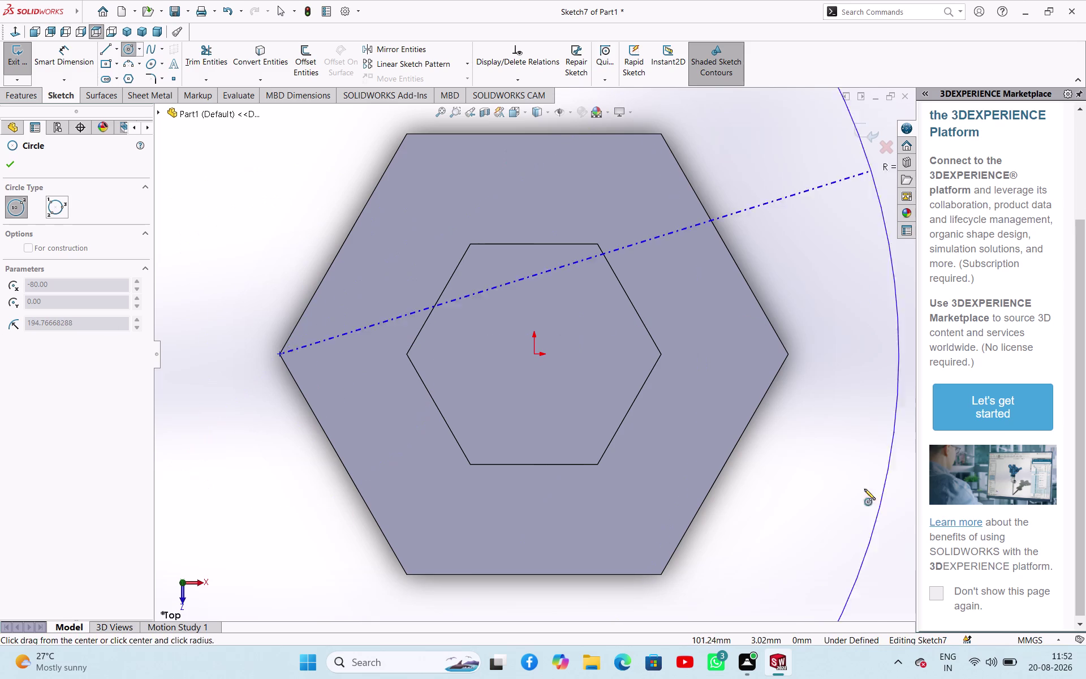
Size the circle on the hexagon's left corner, then bring up the sketch shortcut menu.
scroll(down, 3)
scroll(down, 3)
scroll(down, 3)
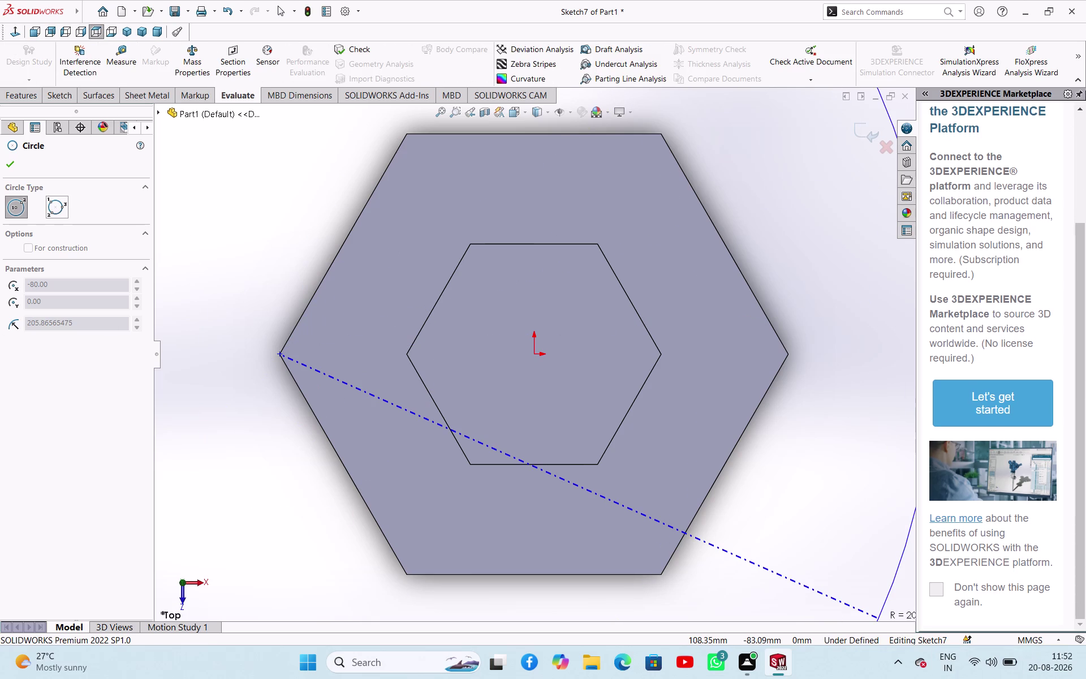
scroll(down, 3)
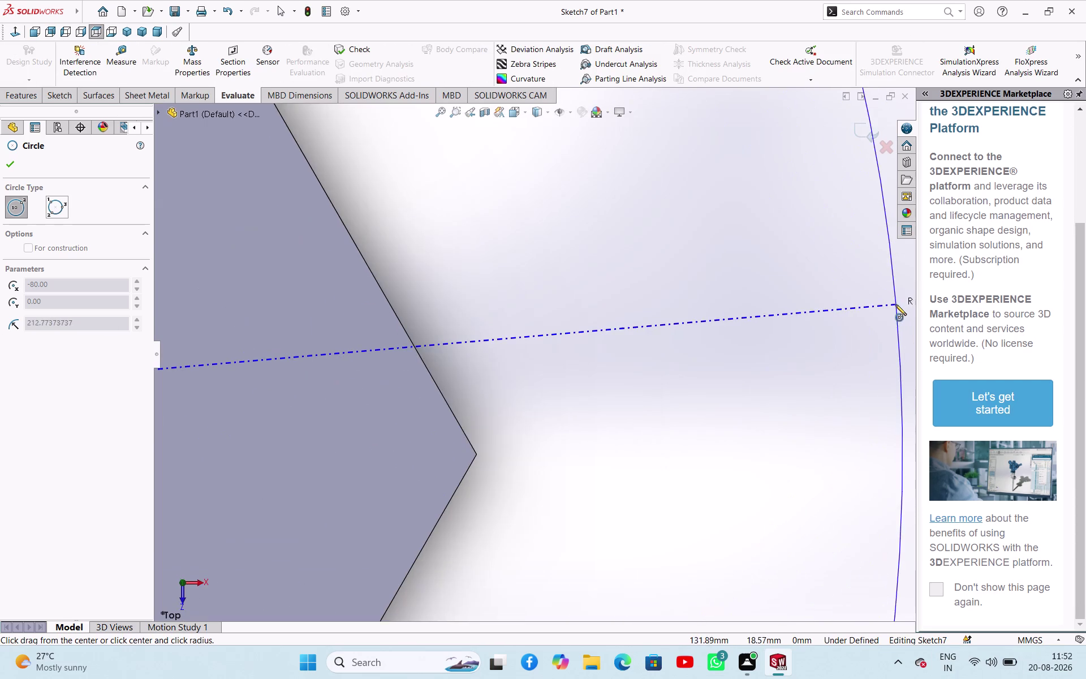
scroll(up, 3)
scroll(up, 3)
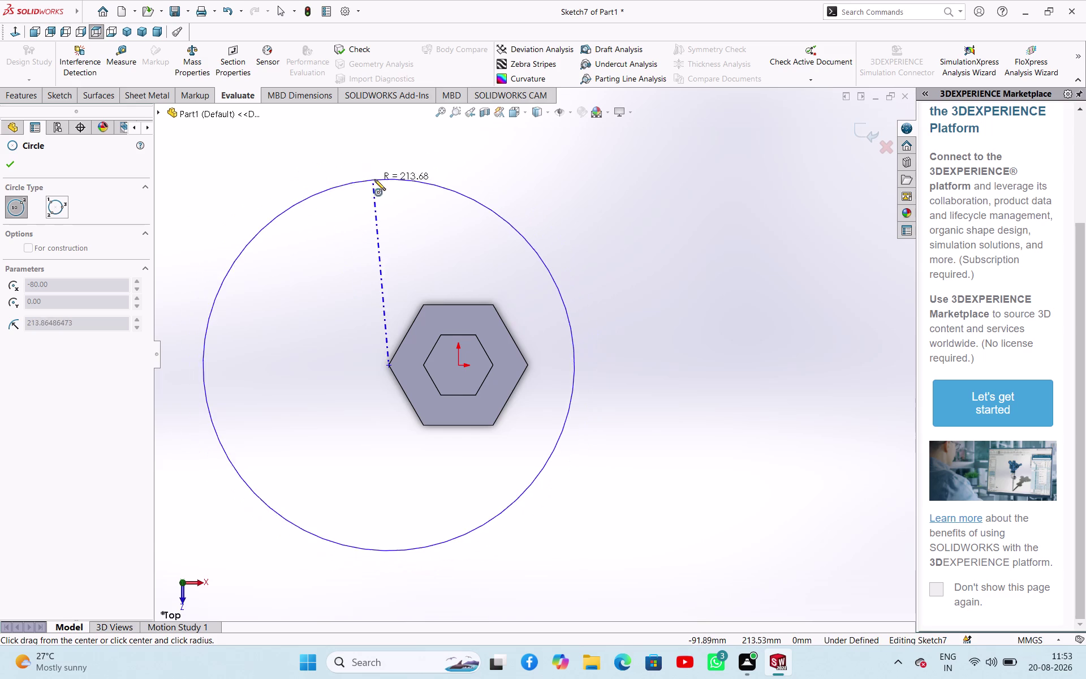
right_click(349, 294)
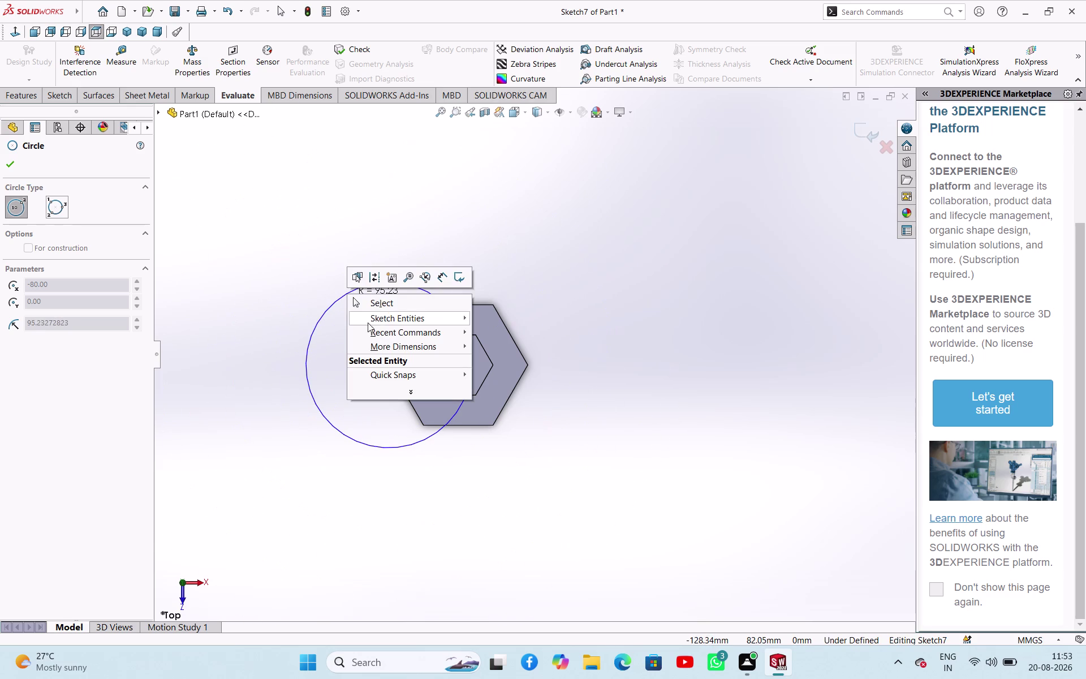
Dismiss the shortcut menu, dropping the unfinished circle, and collapse the 3DEXPERIENCE side panel.
click(395, 305)
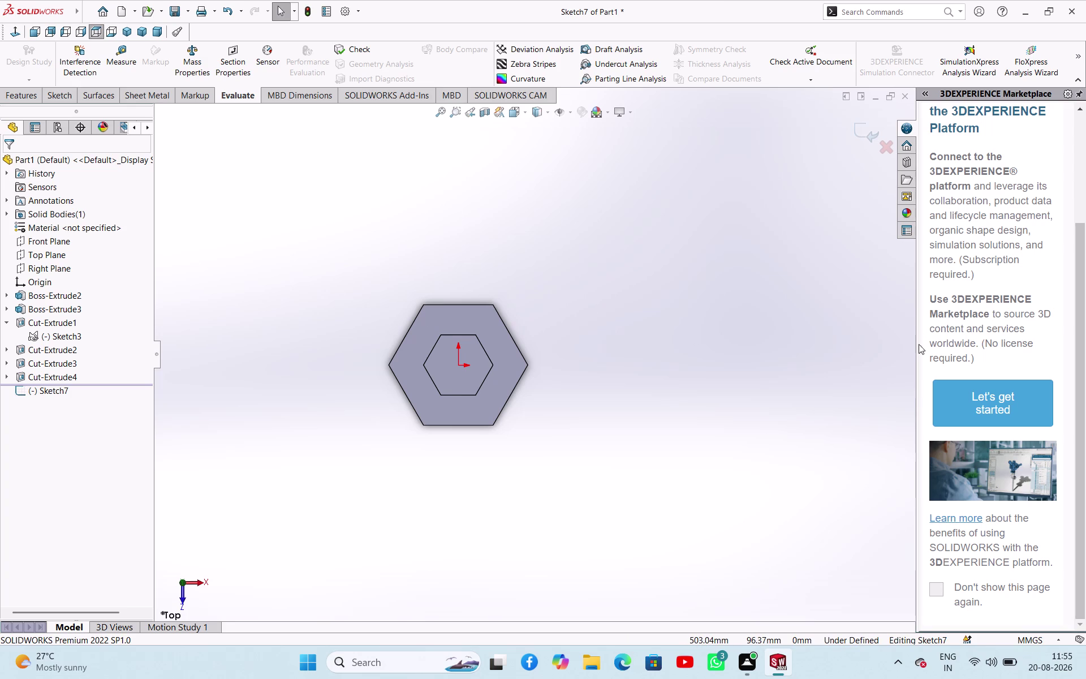
drag(917, 346, 1085, 376)
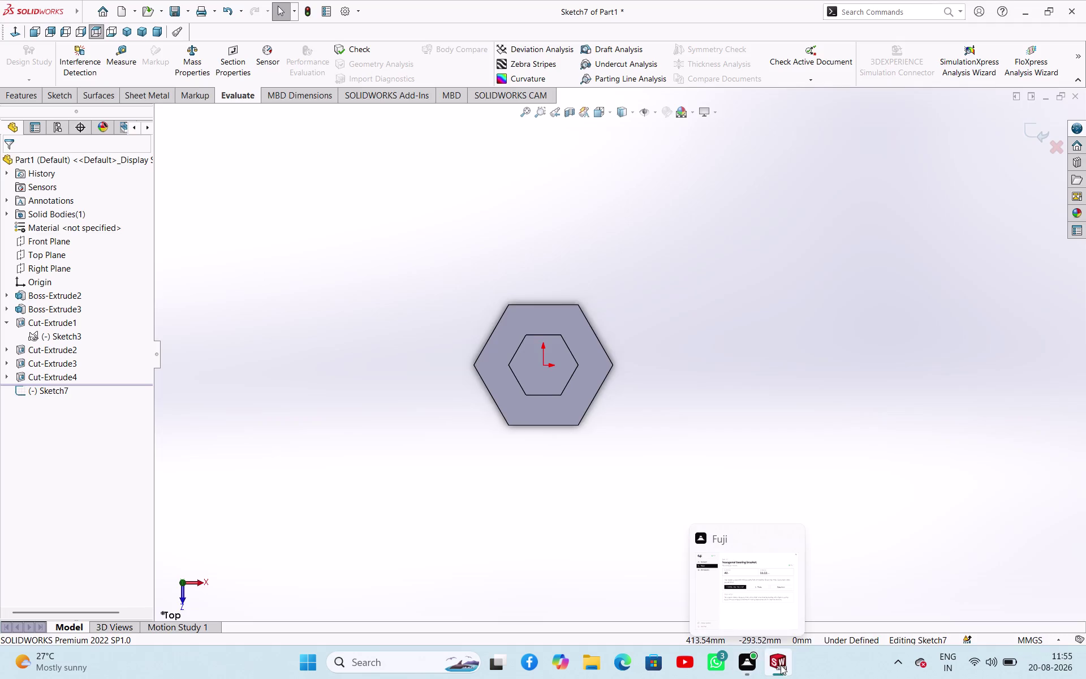
Orbit and zoom around the two-tier hexagonal block to inspect the boss and side holes.
scroll(down, 3)
scroll(up, 3)
middle_drag(608, 422, 758, 269)
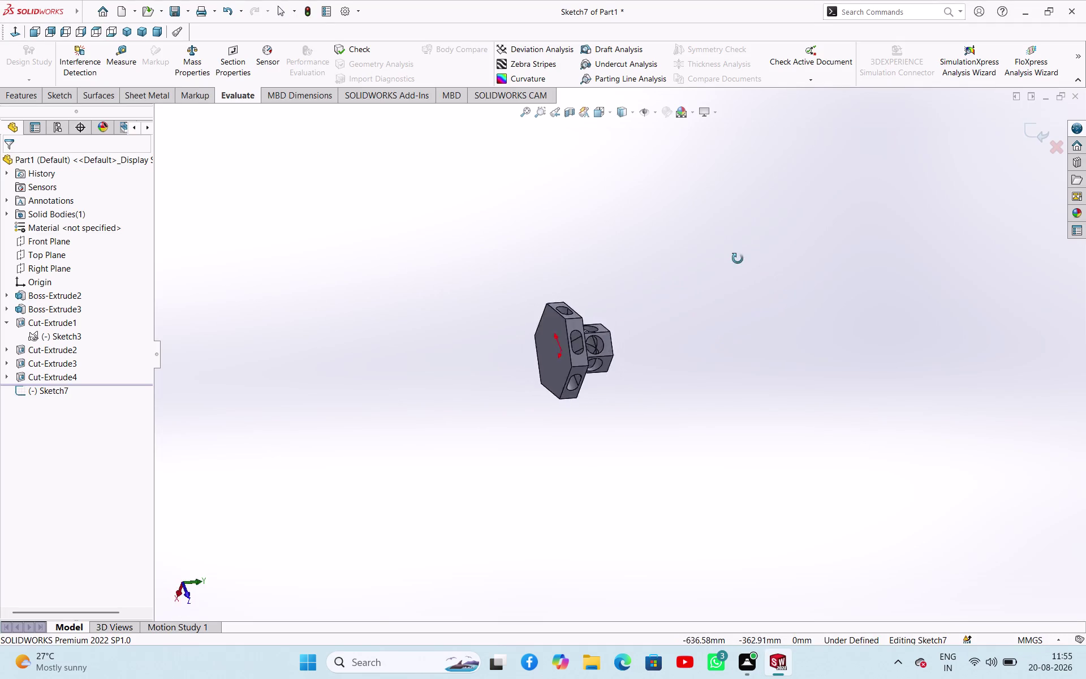
middle_drag(758, 270, 647, 232)
scroll(down, 3)
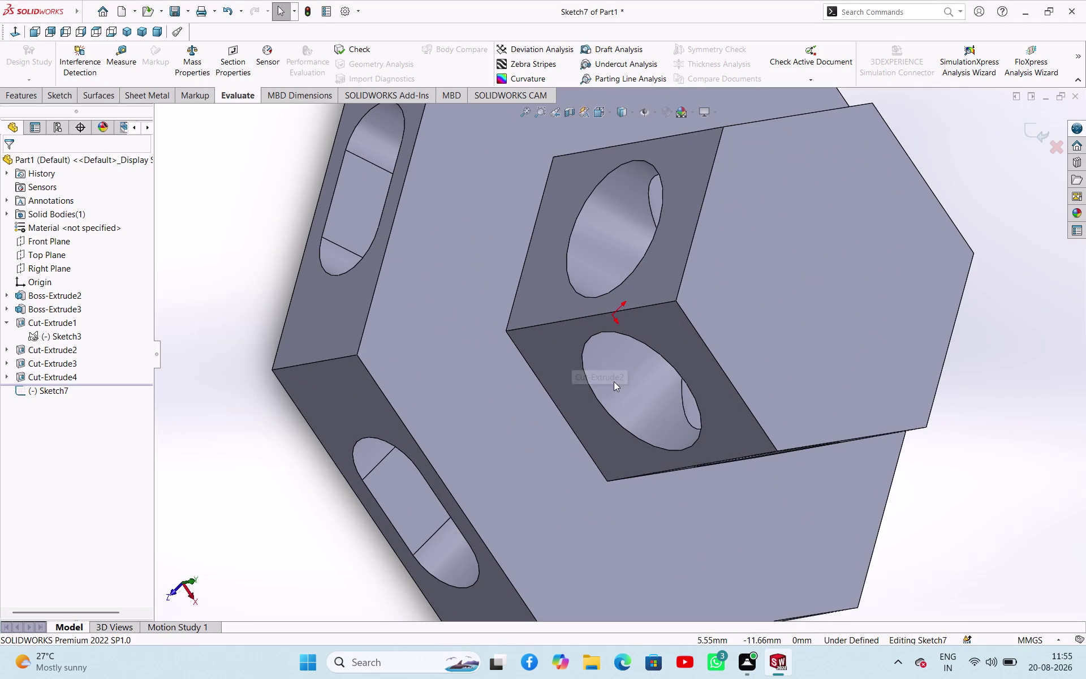
scroll(down, 3)
scroll(up, 3)
middle_drag(663, 409, 653, 339)
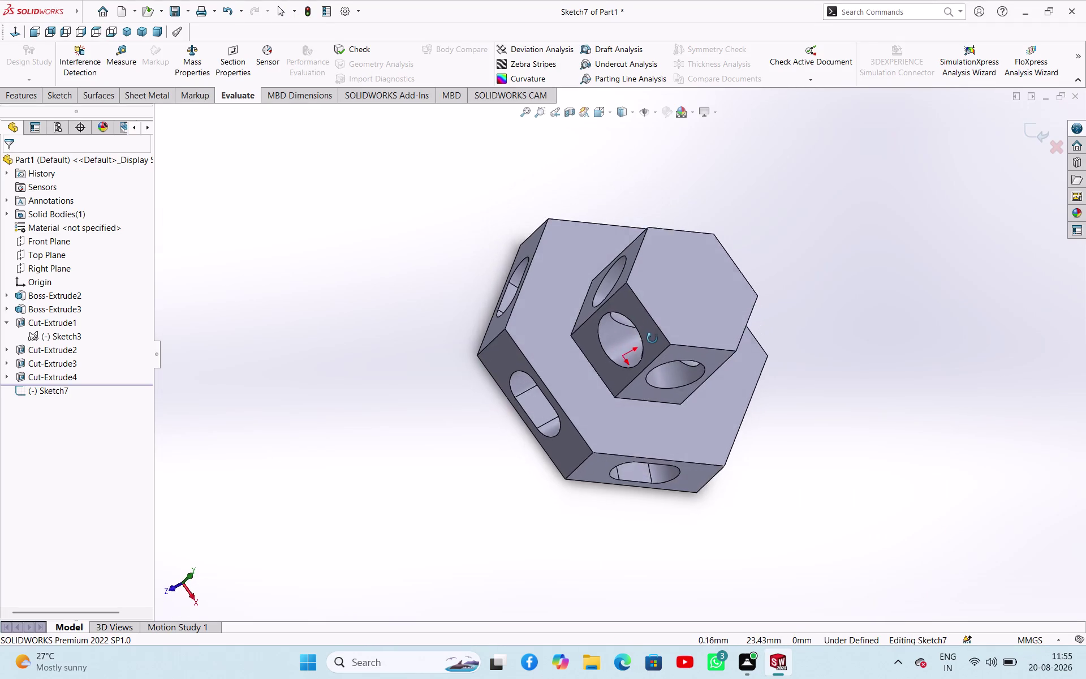
middle_drag(652, 338, 810, 436)
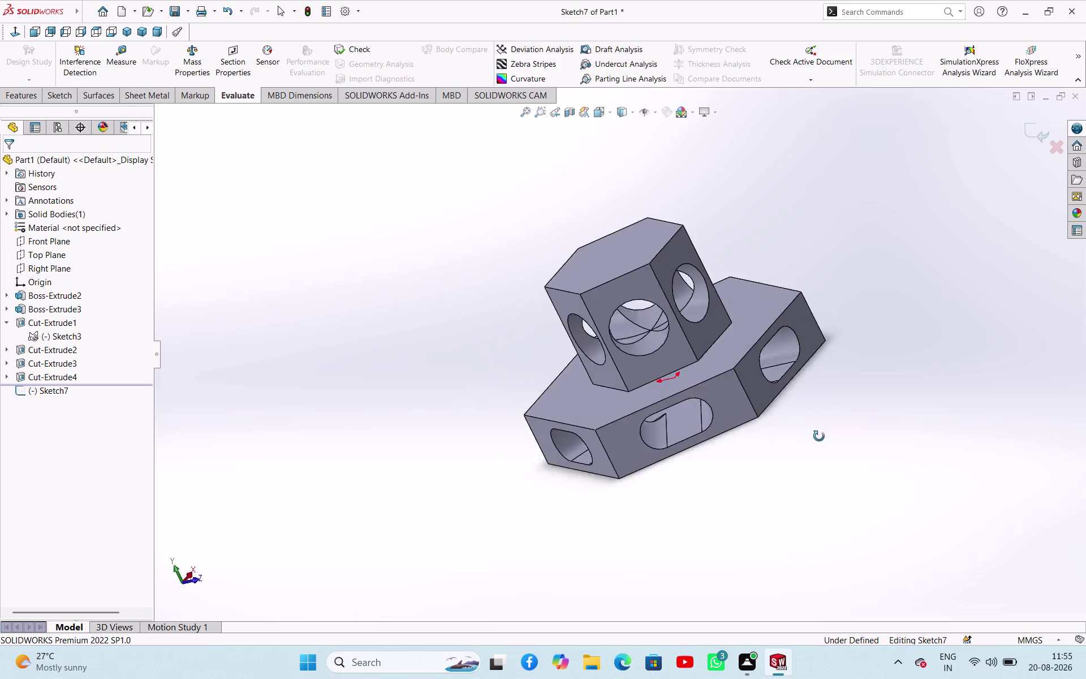
middle_drag(809, 436, 804, 481)
scroll(up, 3)
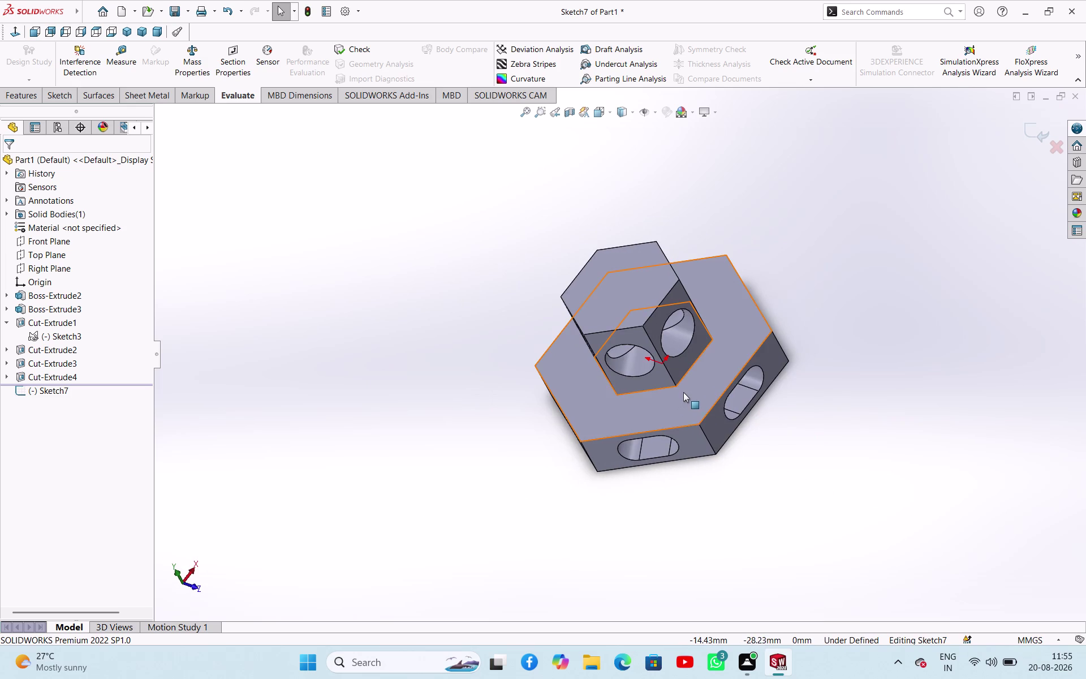
scroll(up, 3)
scroll(down, 3)
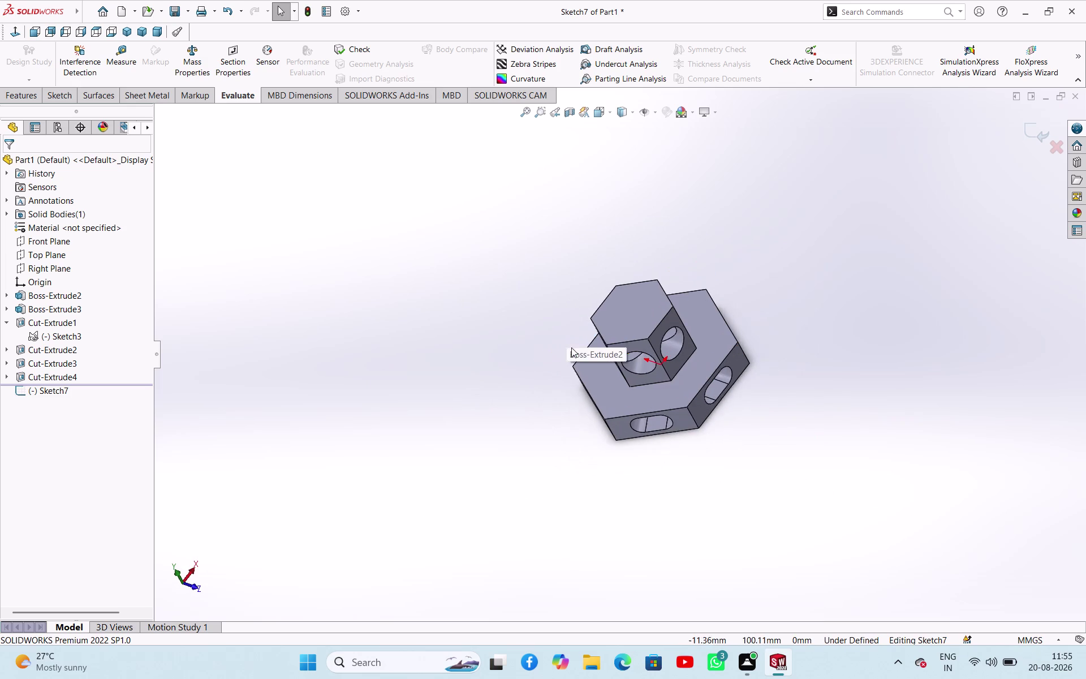
scroll(down, 3)
scroll(up, 3)
scroll(down, 3)
scroll(up, 3)
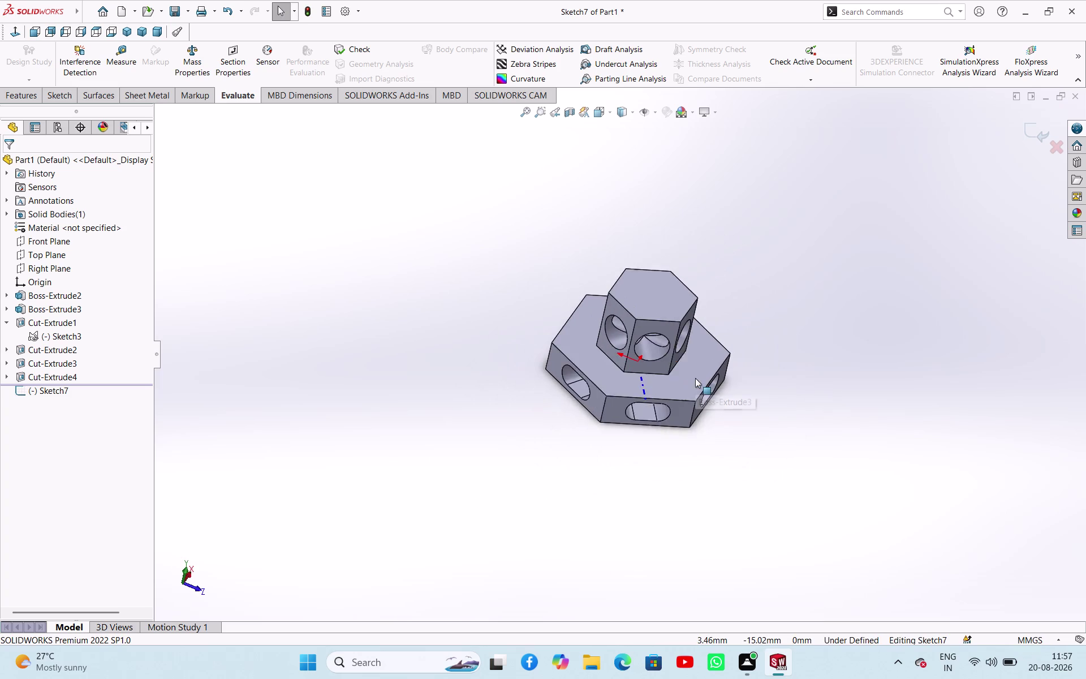
scroll(up, 3)
scroll(up, 3)
scroll(down, 3)
scroll(up, 3)
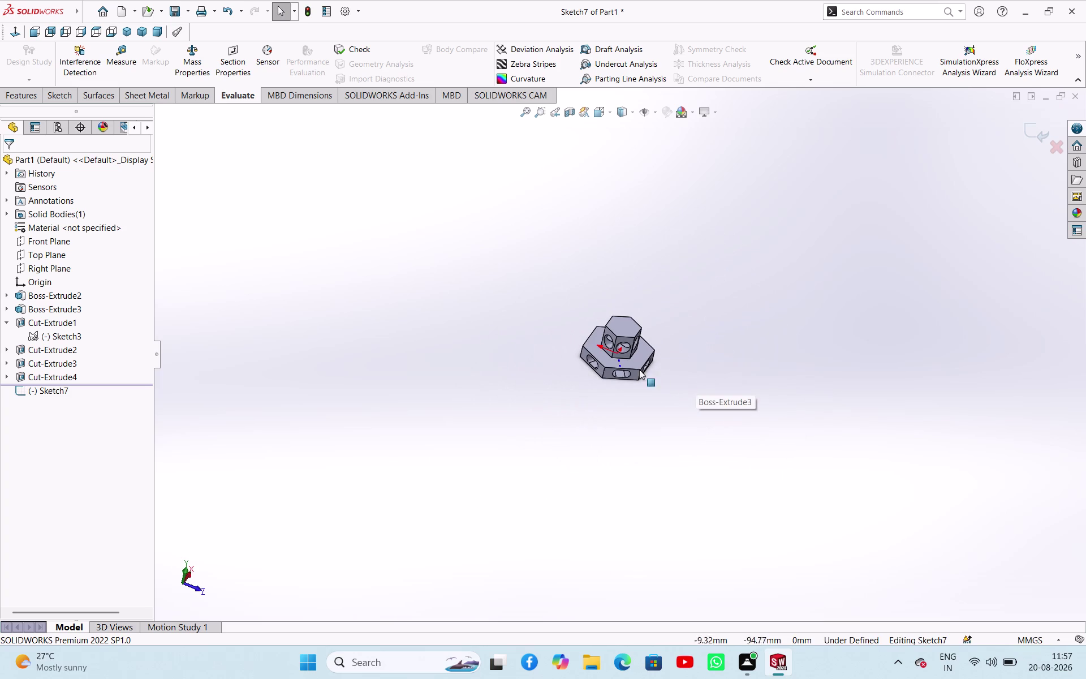
middle_drag(494, 328, 610, 378)
scroll(down, 3)
scroll(down, 3)
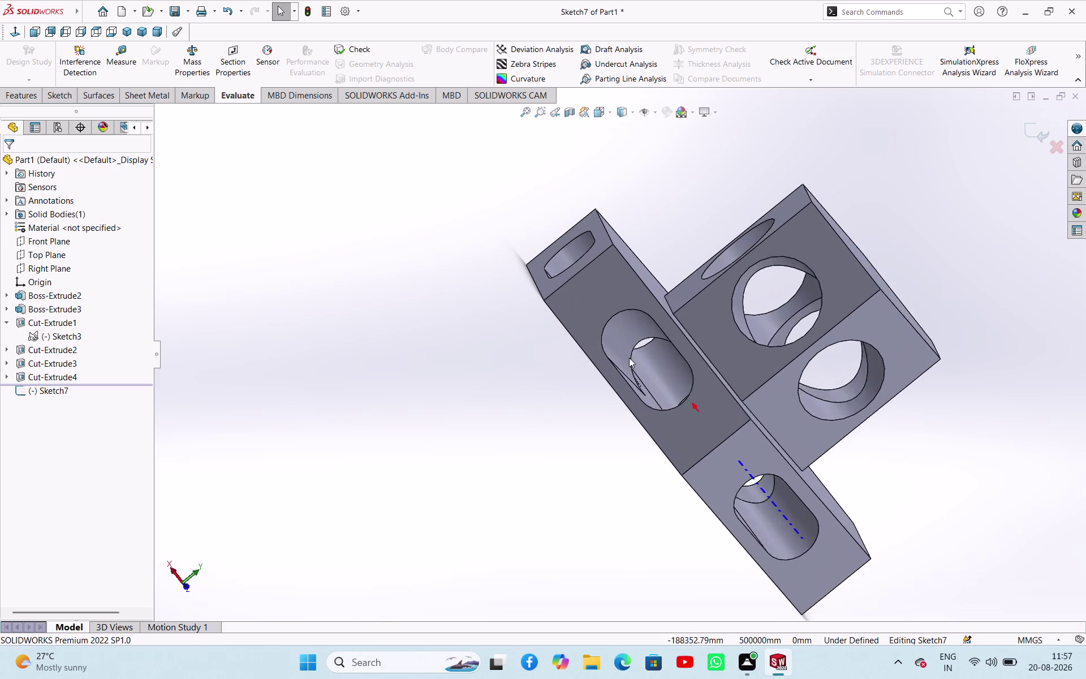
scroll(down, 3)
click(639, 331)
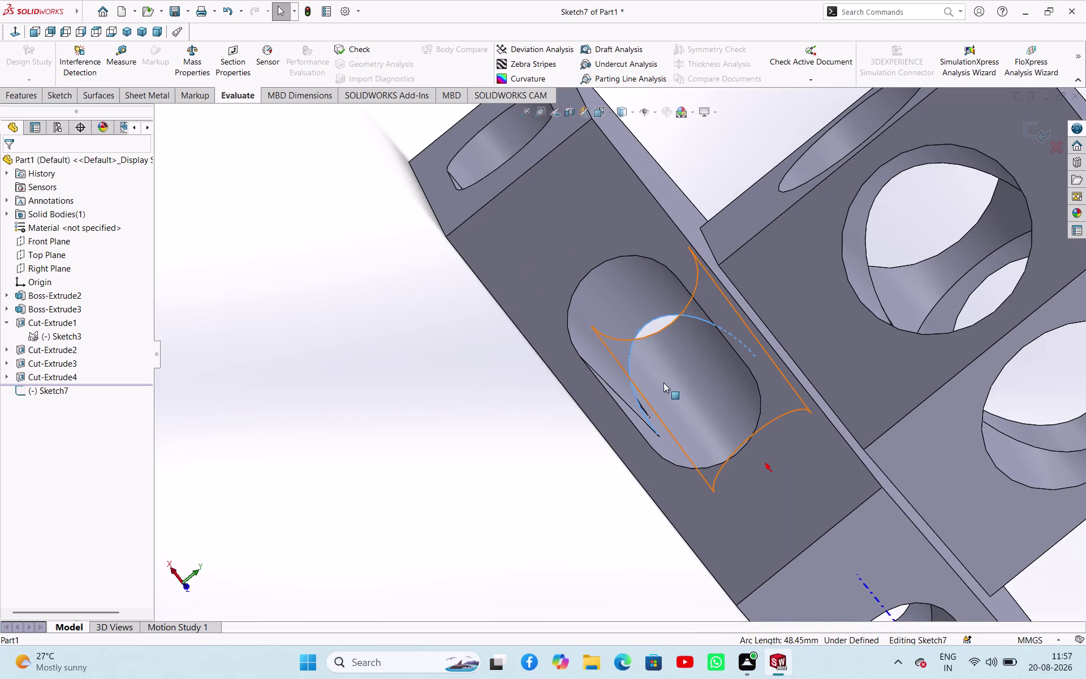
middle_drag(664, 383, 609, 356)
scroll(up, 3)
middle_drag(630, 358, 522, 342)
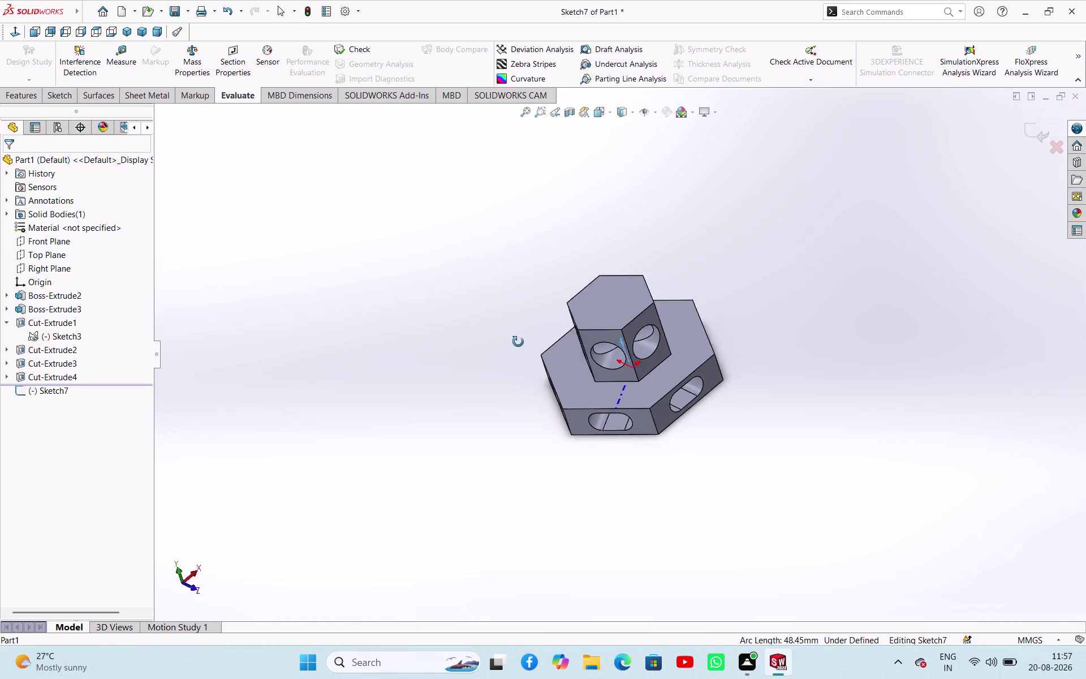
middle_drag(523, 342, 525, 350)
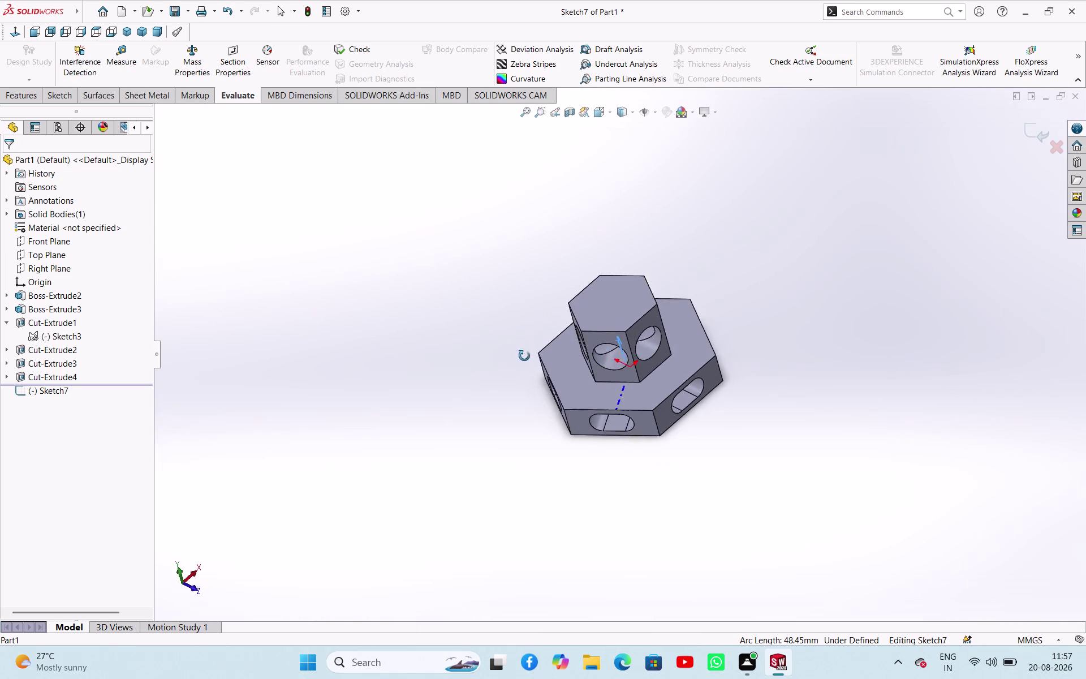
middle_drag(526, 350, 641, 379)
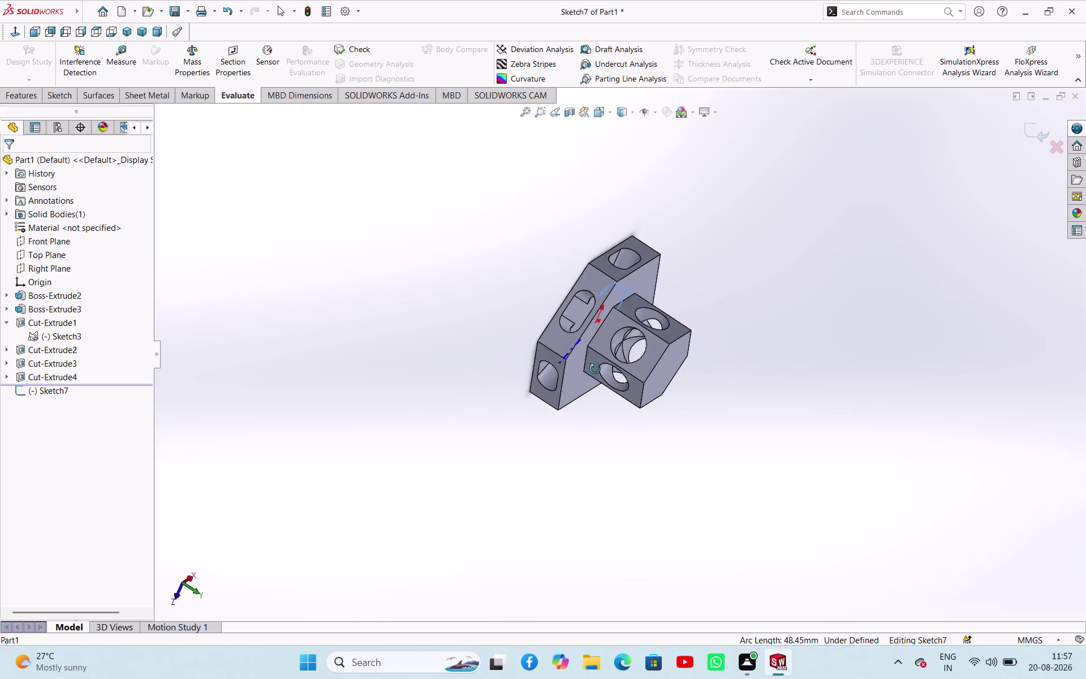
middle_drag(641, 379, 916, 366)
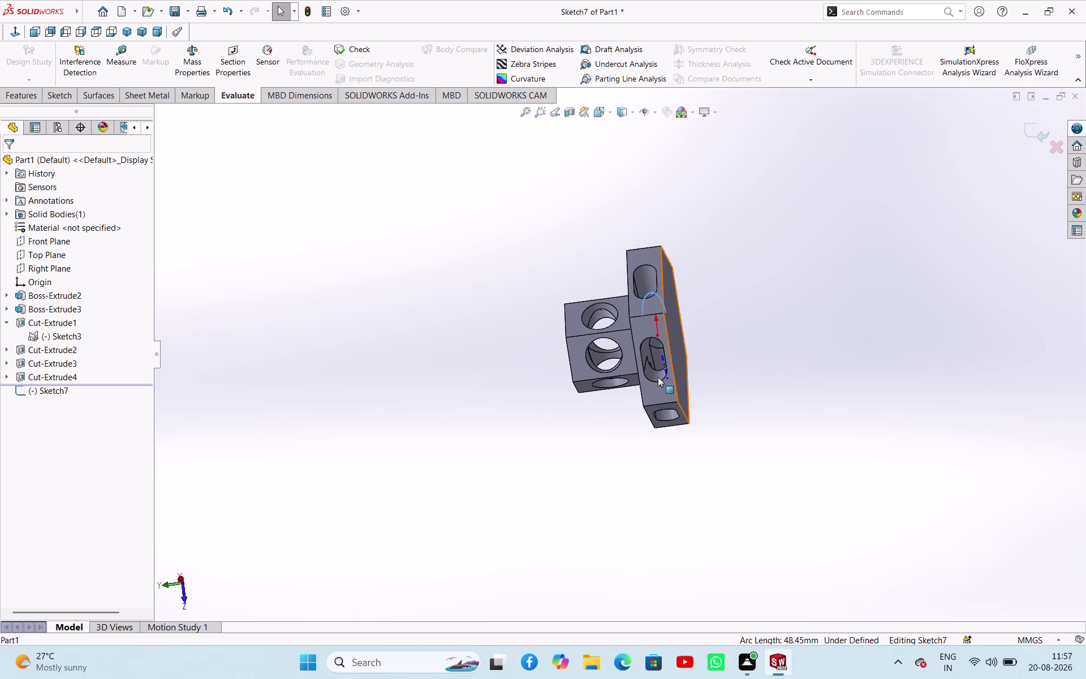
scroll(down, 3)
click(597, 316)
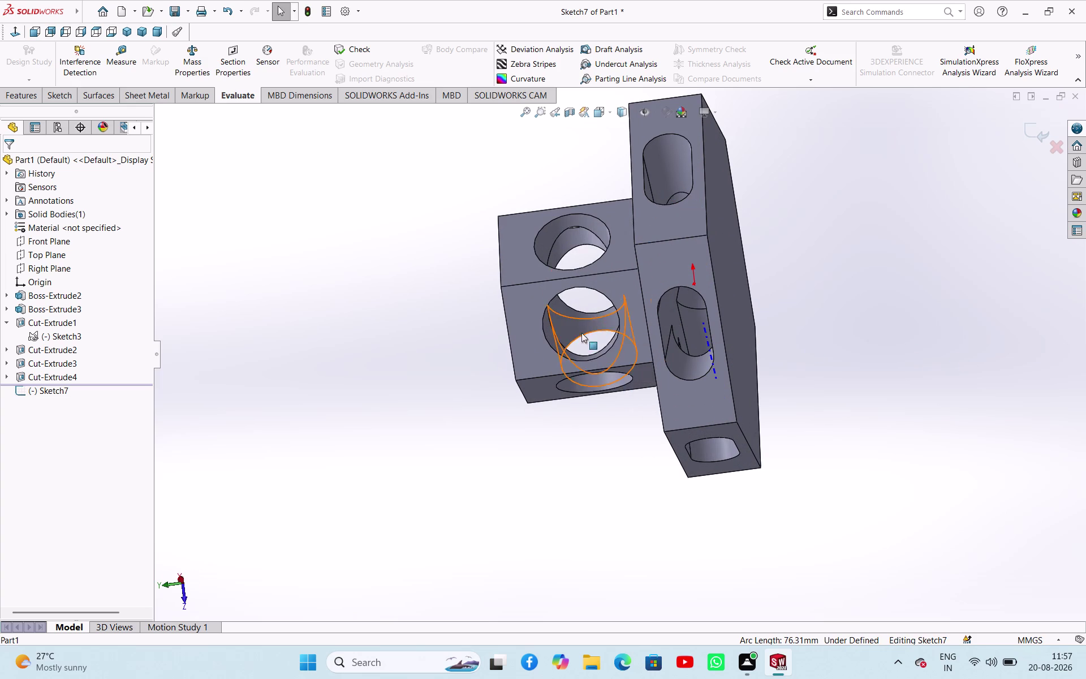
middle_drag(457, 371, 530, 253)
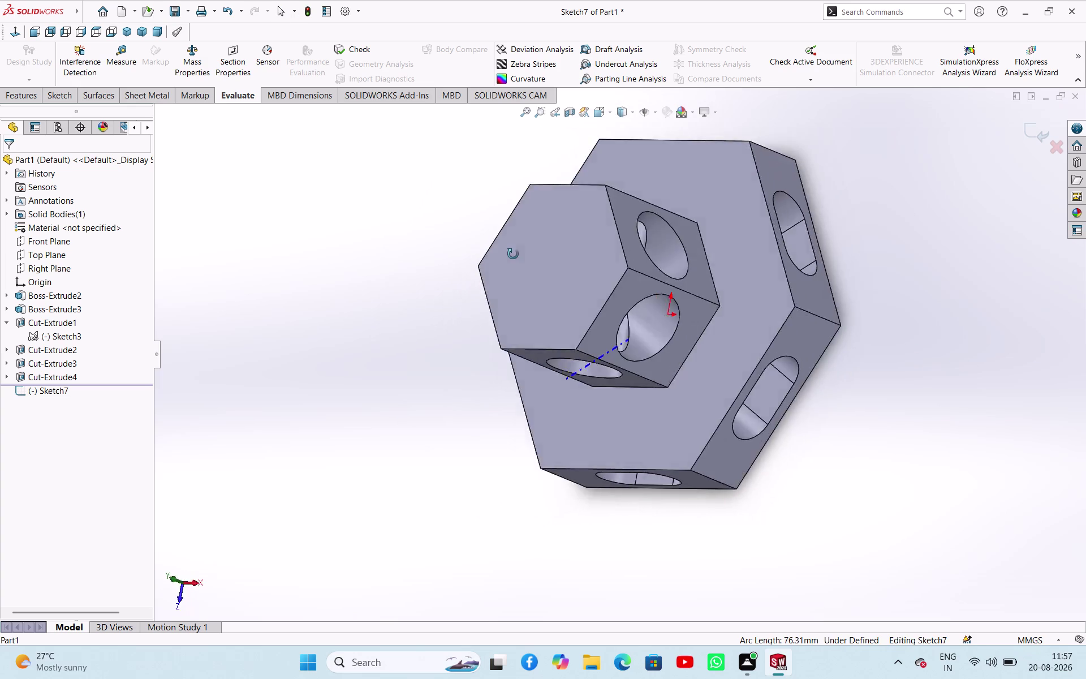
middle_drag(529, 252, 659, 283)
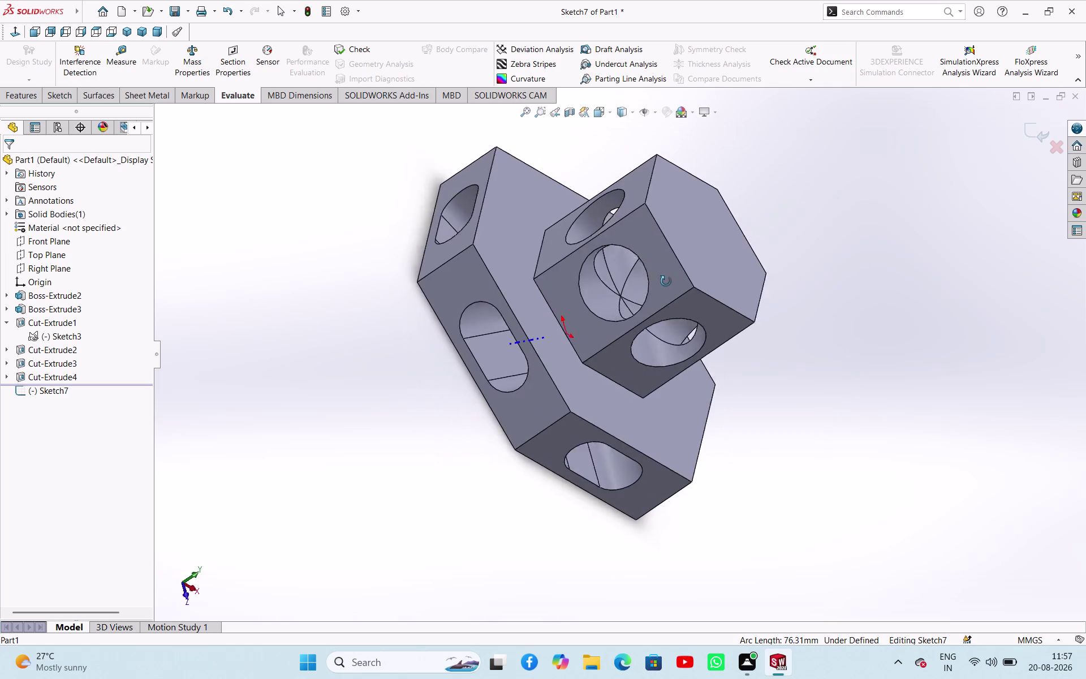
middle_drag(659, 282, 430, 345)
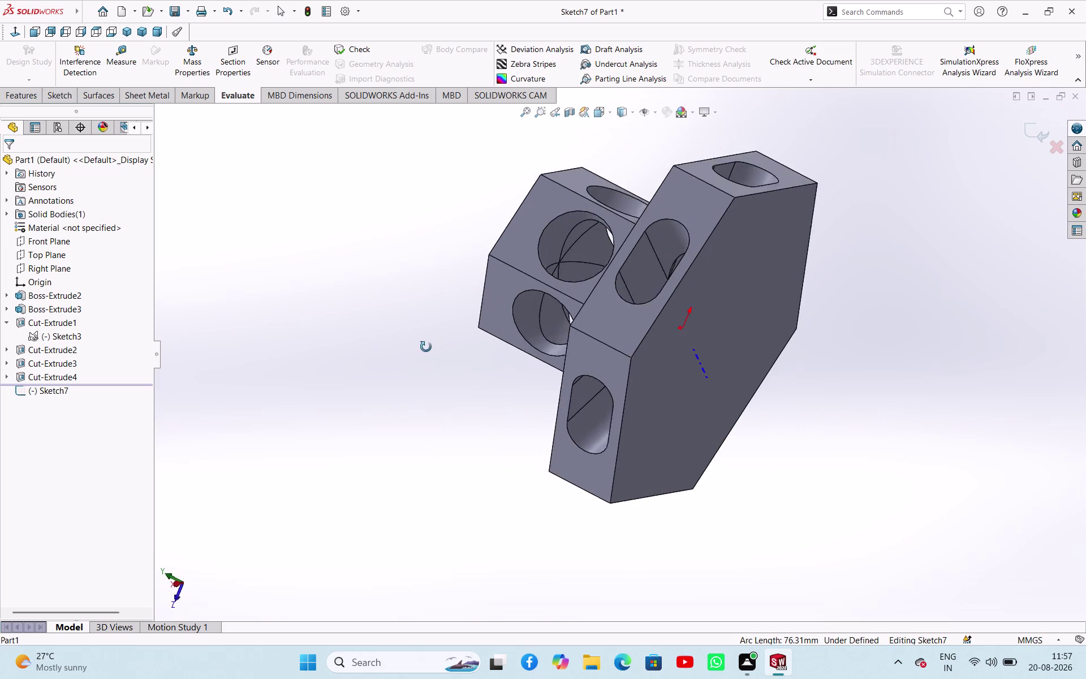
middle_drag(430, 345, 413, 365)
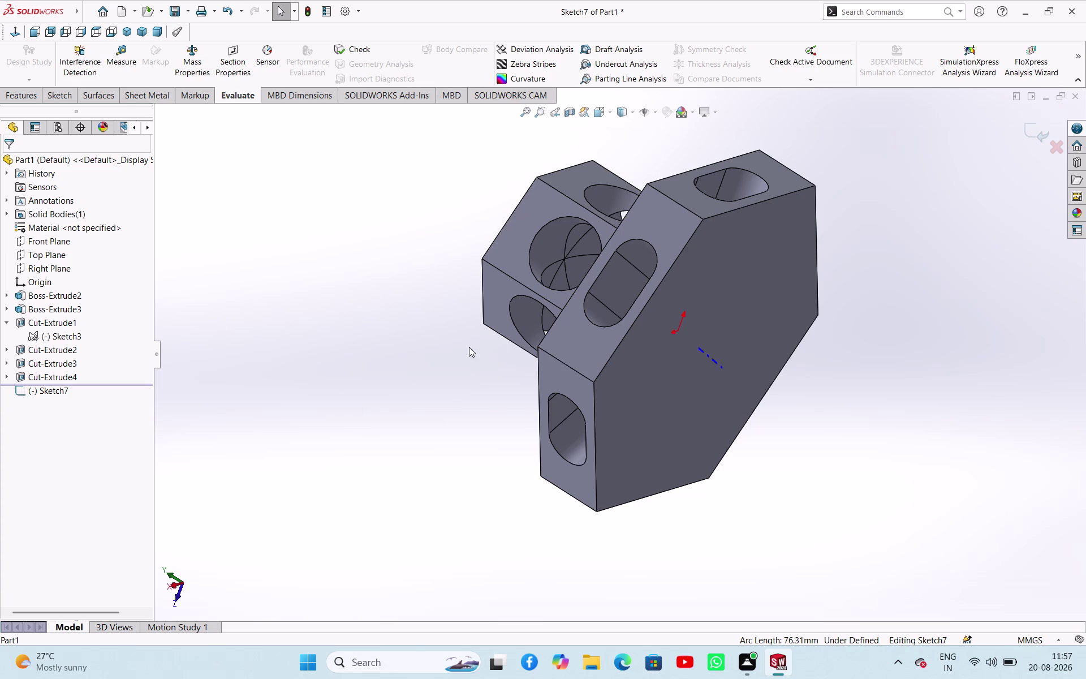
middle_drag(416, 335, 683, 313)
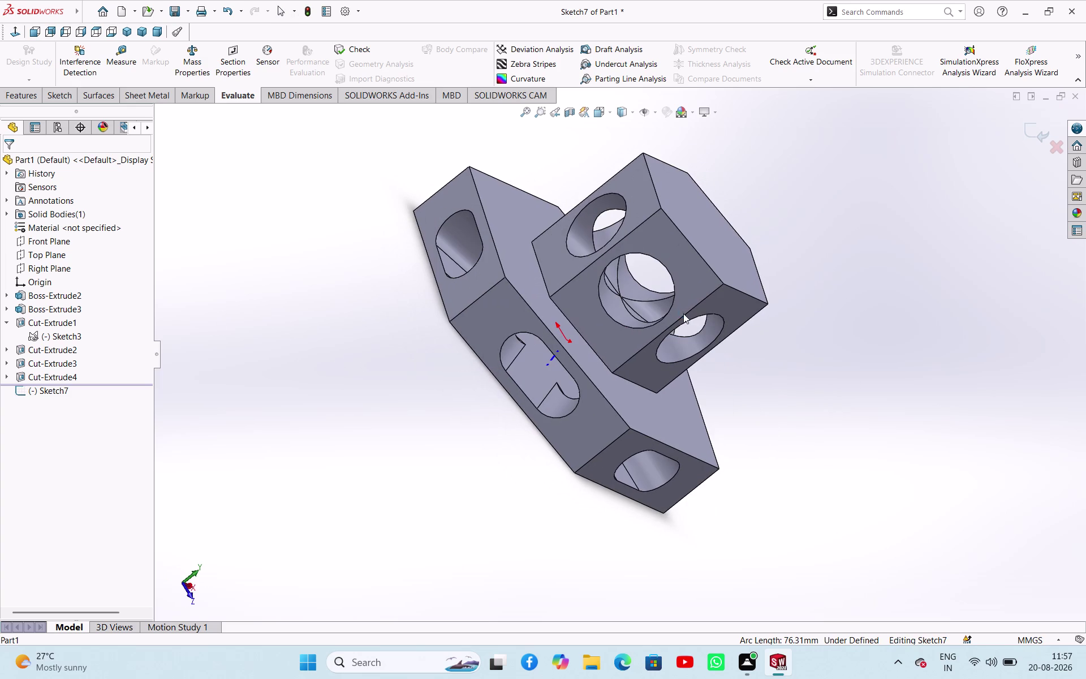
click(570, 321)
click(838, 352)
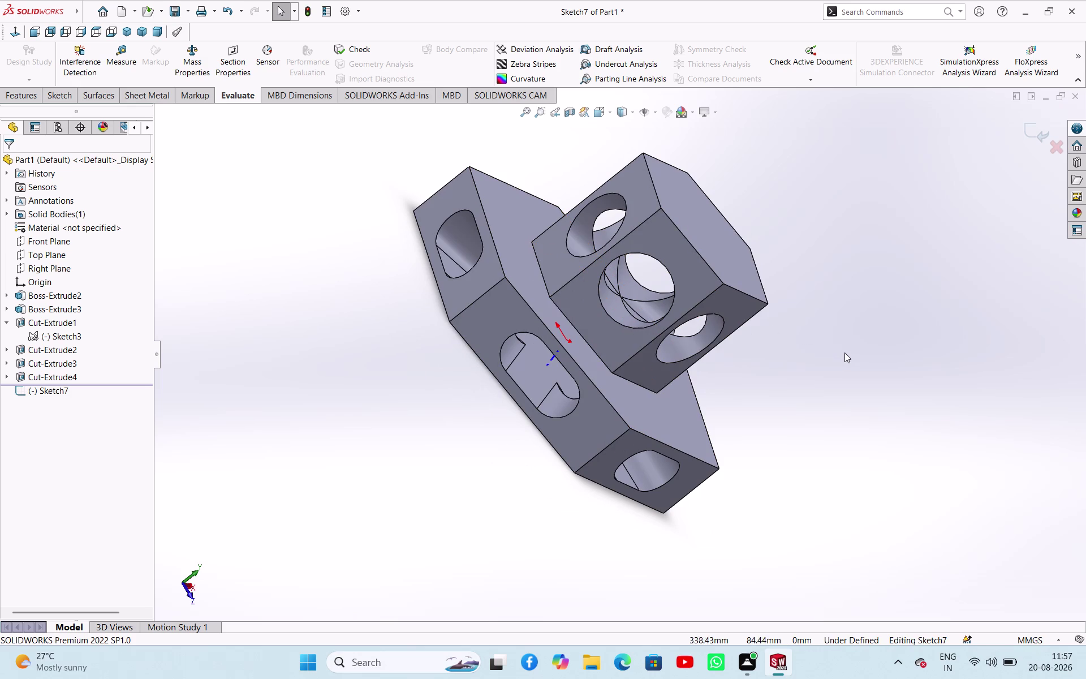
middle_drag(845, 352, 654, 336)
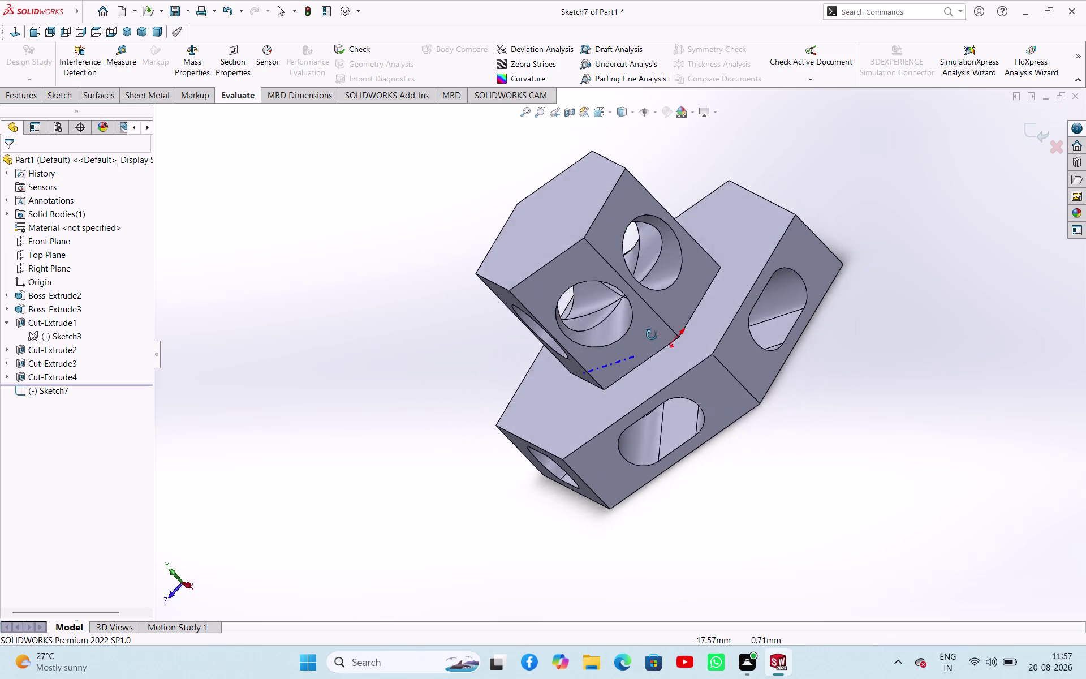
middle_drag(654, 336, 611, 352)
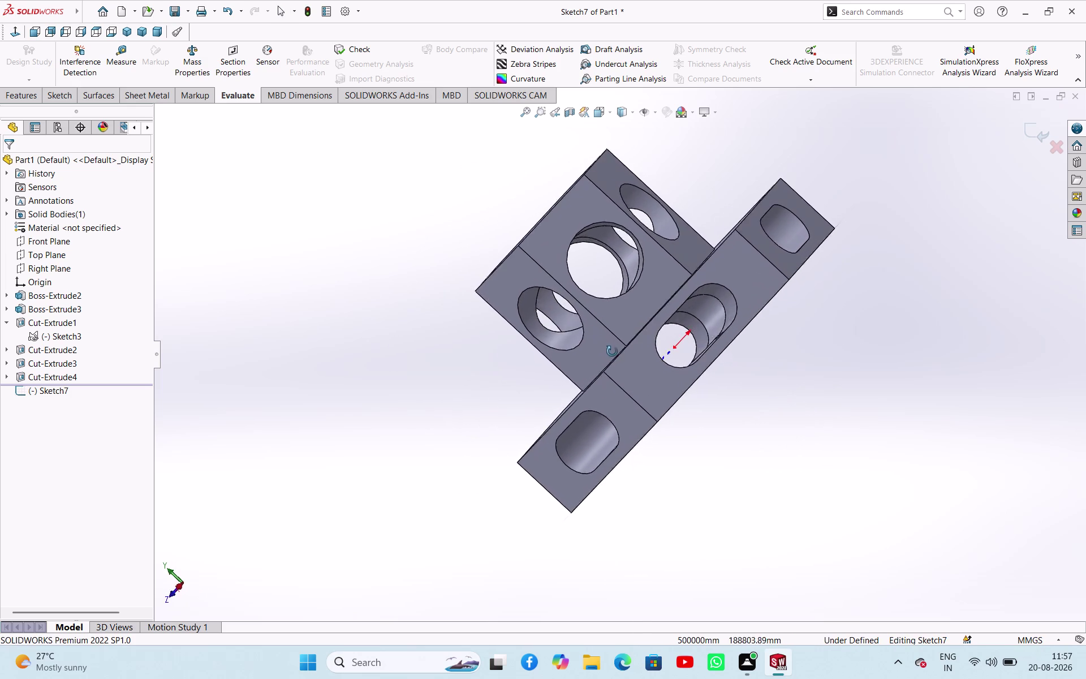
middle_drag(611, 352, 972, 295)
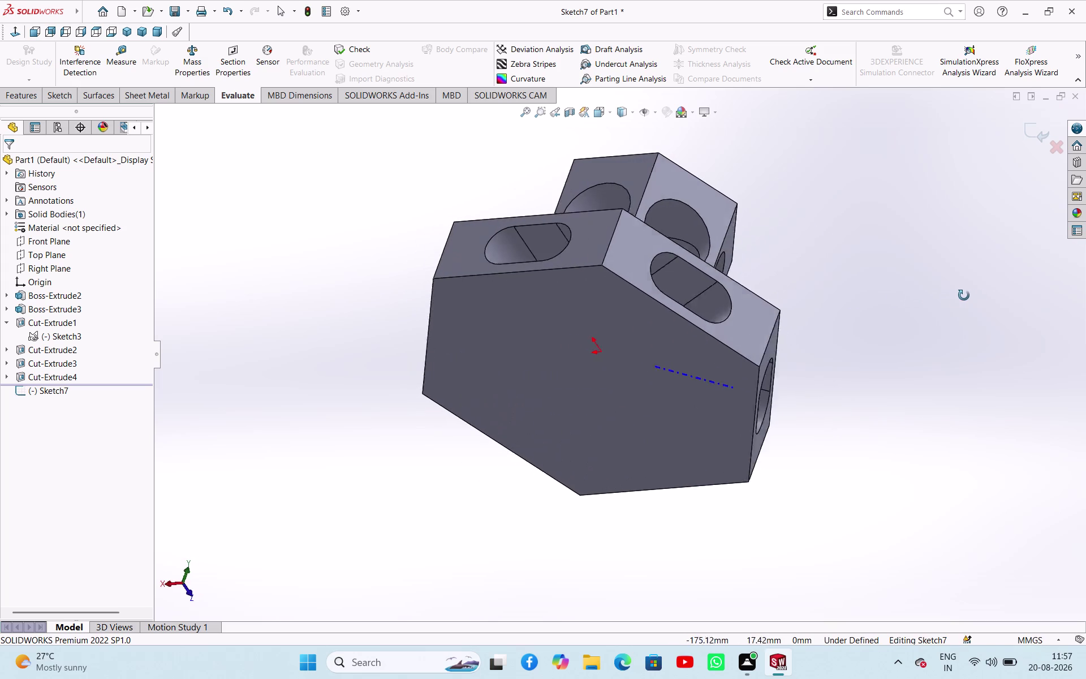
middle_drag(971, 295, 932, 304)
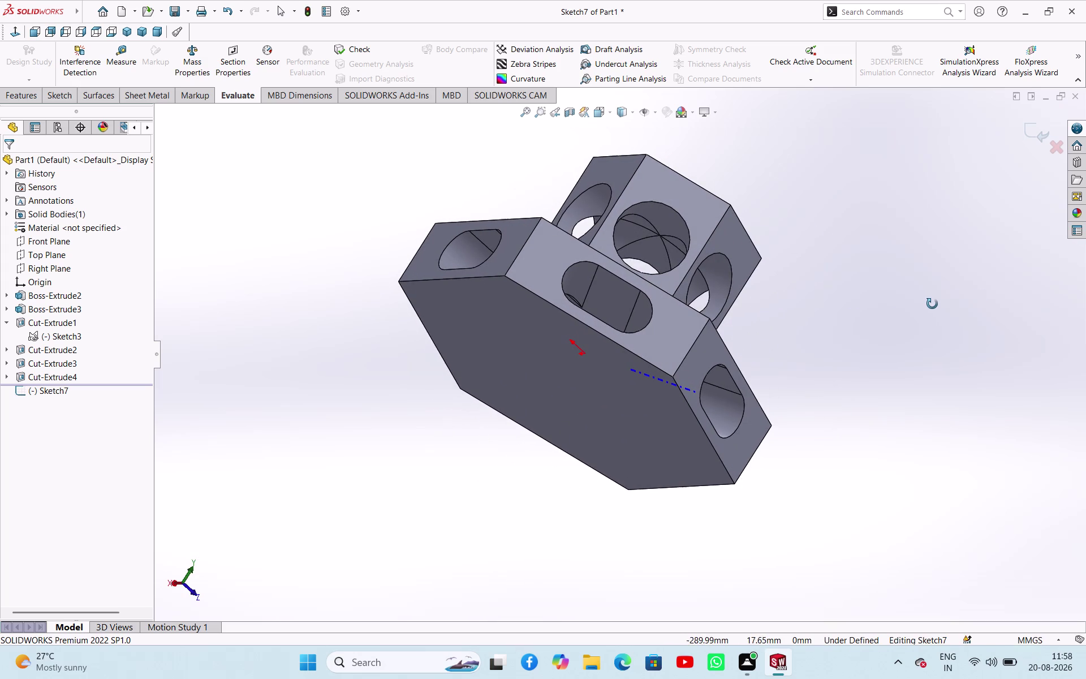
middle_drag(932, 304, 931, 307)
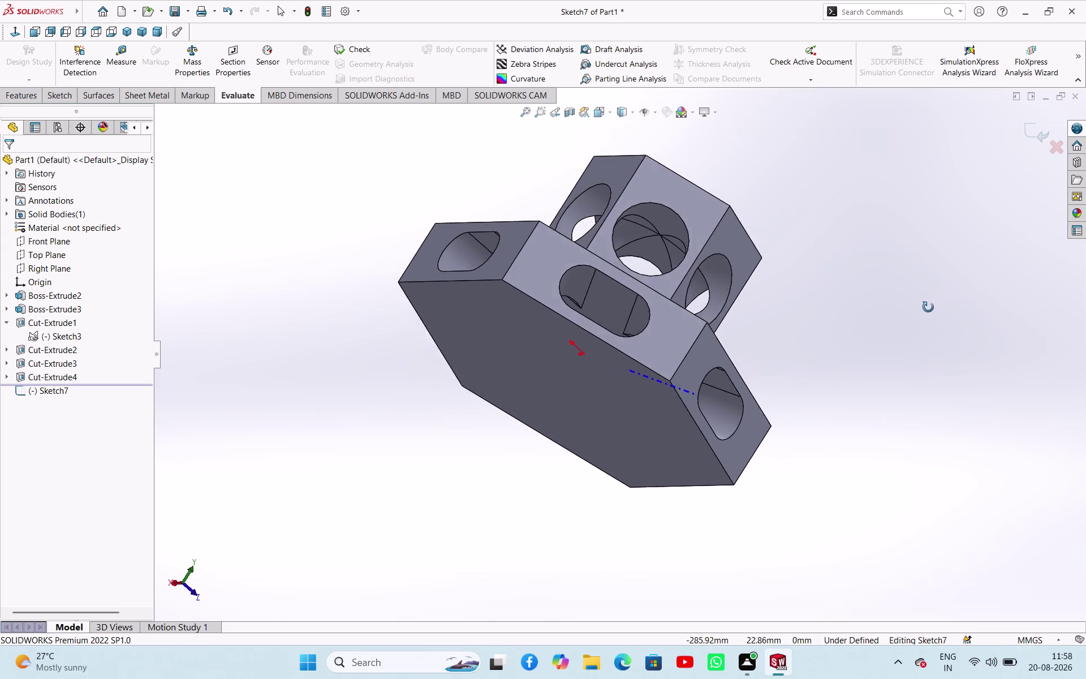
middle_drag(931, 307, 770, 443)
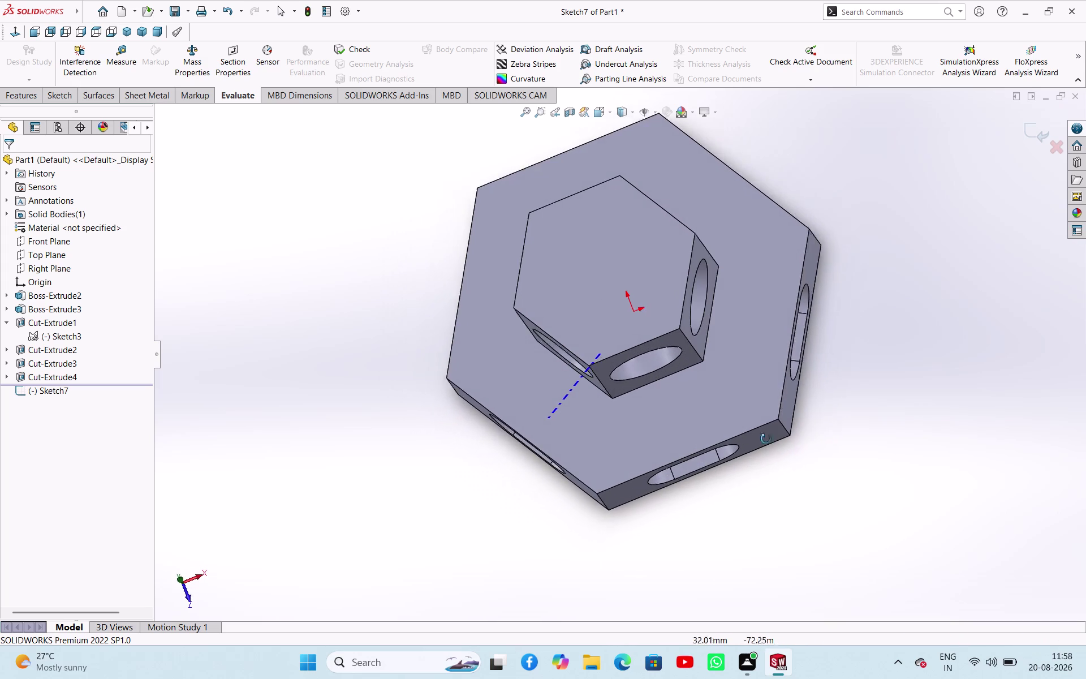
middle_drag(769, 442, 766, 427)
click(909, 344)
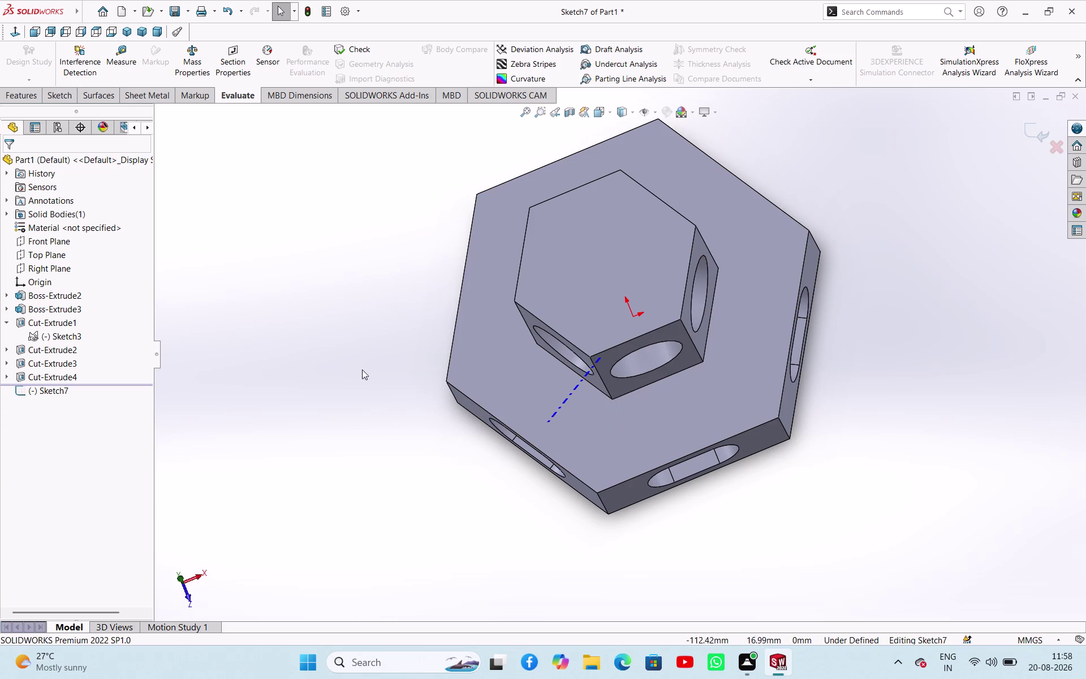
click(362, 352)
middle_drag(403, 352, 507, 235)
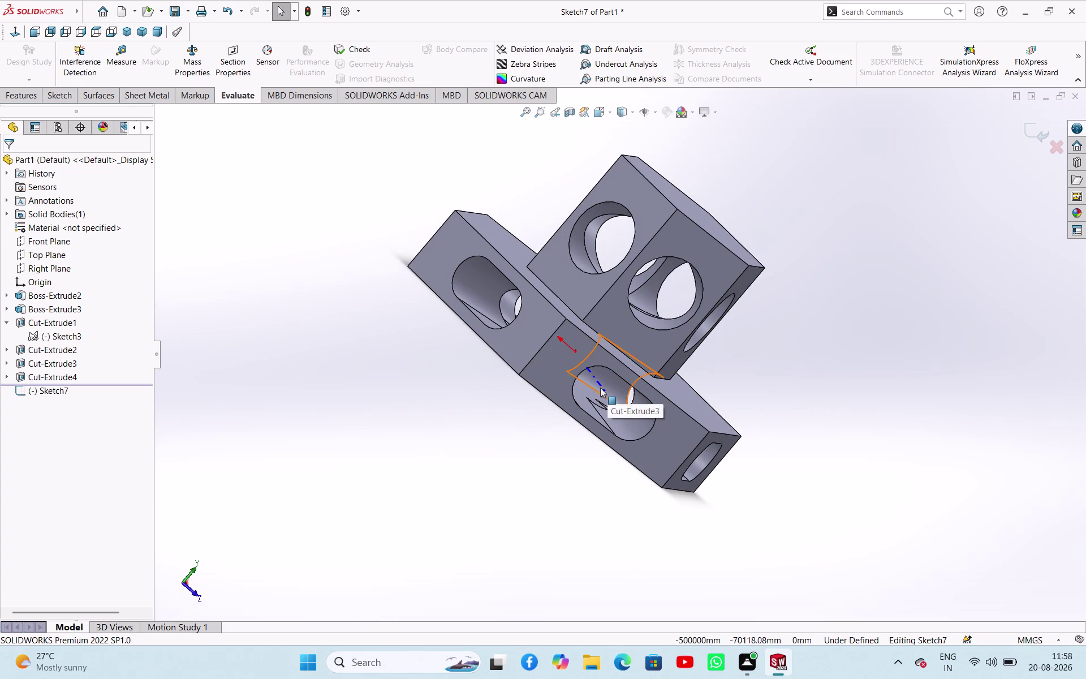
click(599, 387)
click(850, 370)
middle_drag(837, 371, 619, 385)
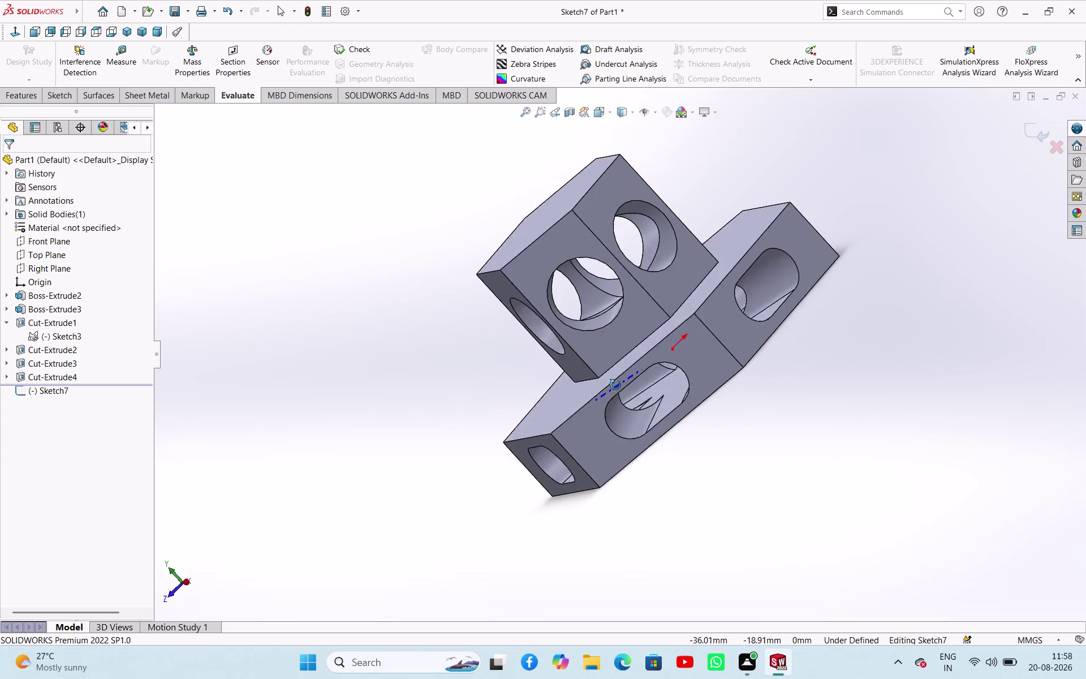
middle_drag(619, 384, 610, 428)
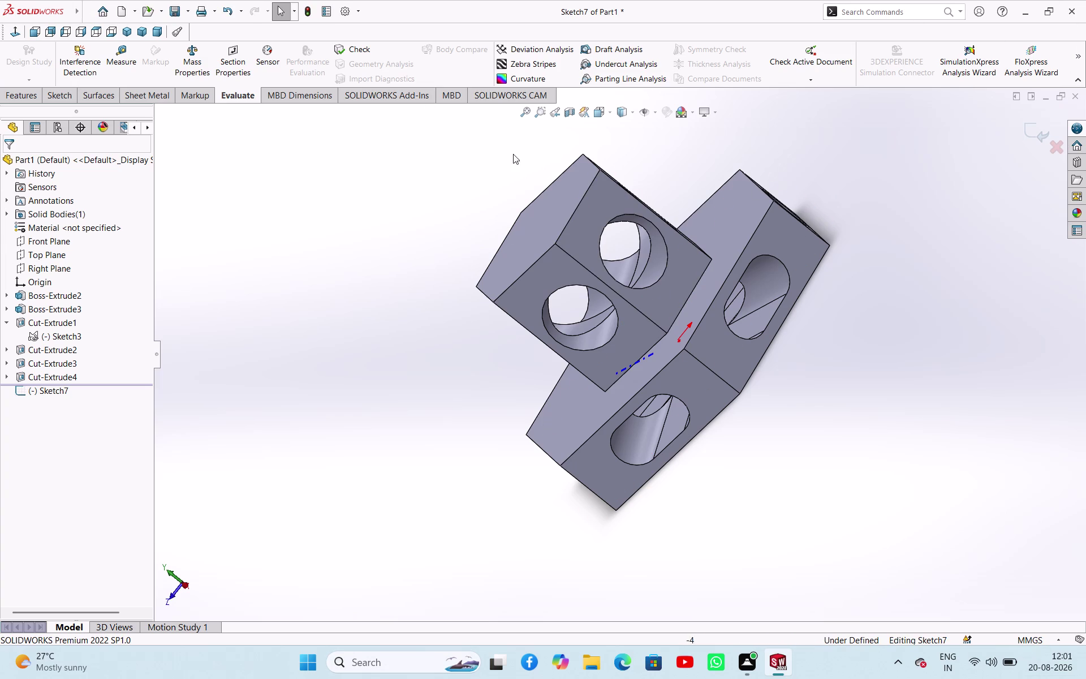
middle_drag(682, 291, 793, 290)
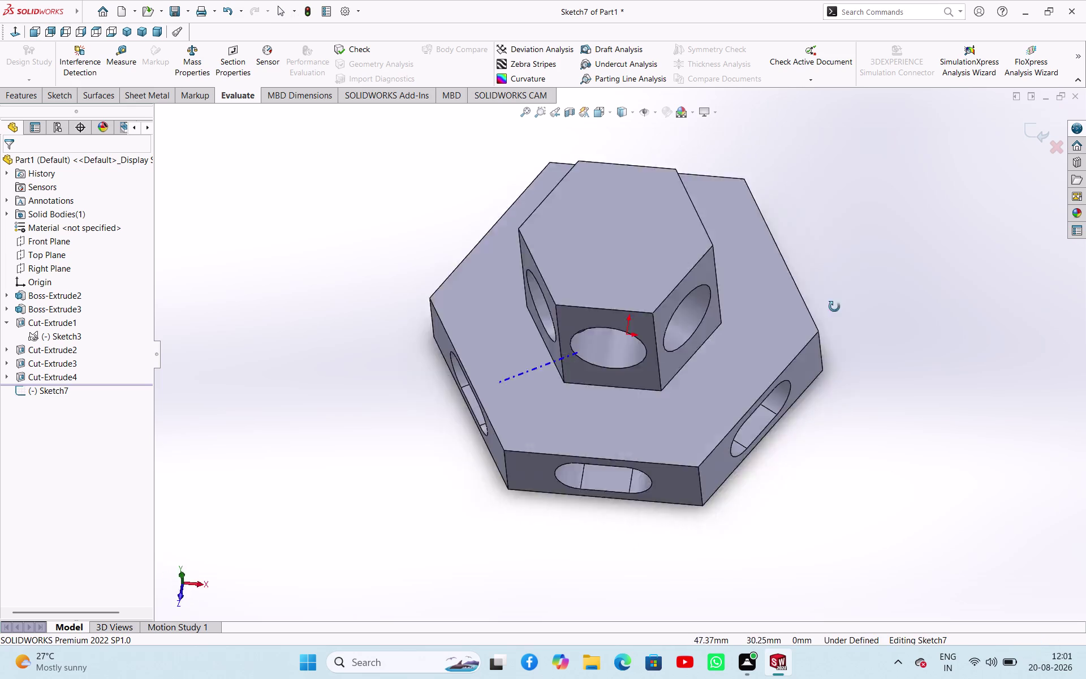
middle_drag(794, 290, 693, 371)
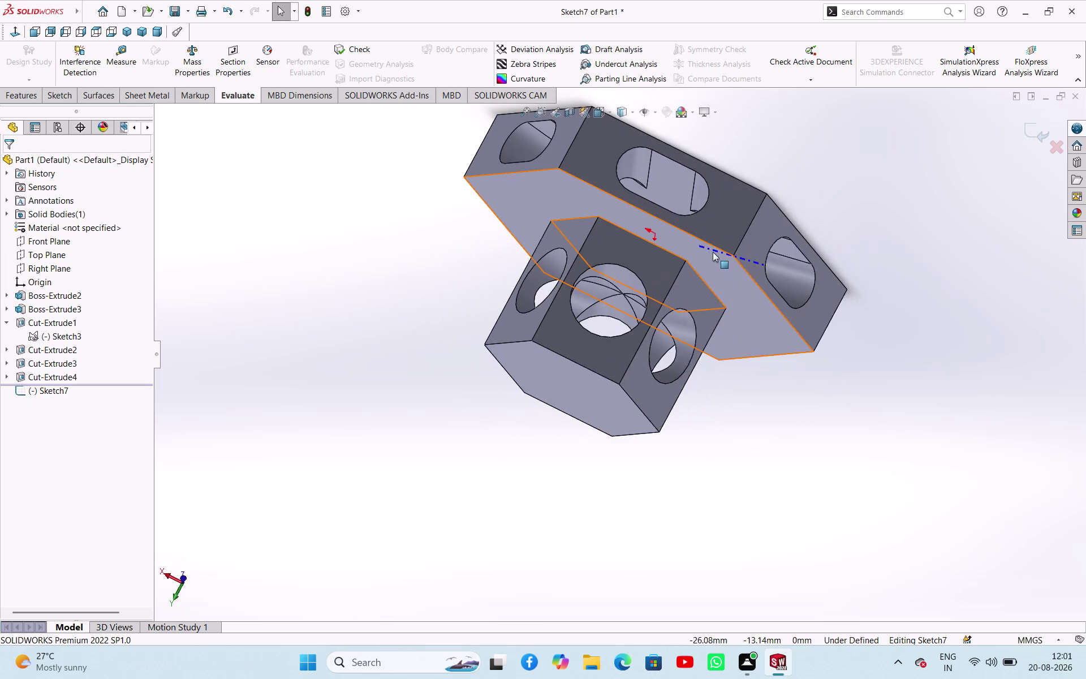
scroll(down, 3)
middle_drag(667, 202, 682, 328)
scroll(down, 3)
scroll(up, 3)
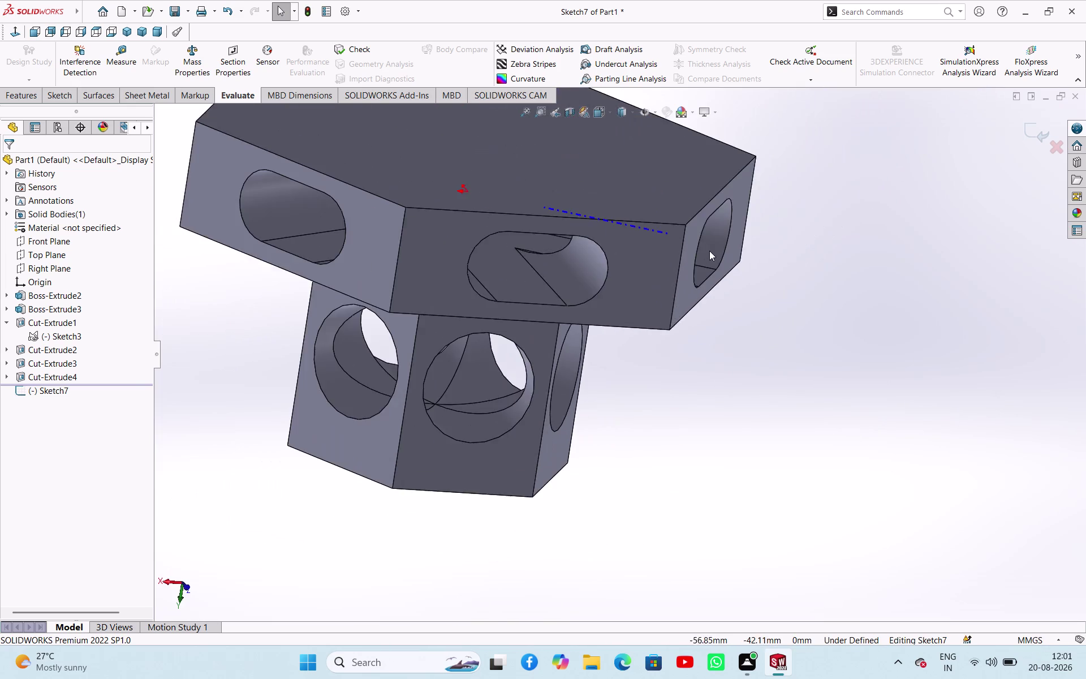
scroll(up, 3)
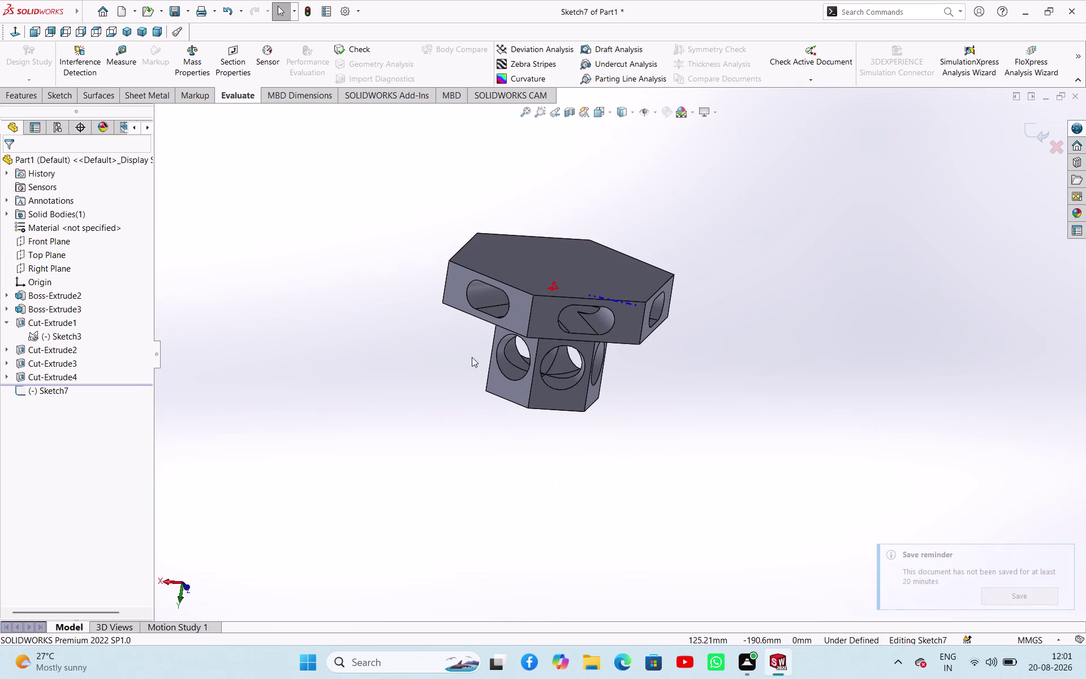
scroll(down, 3)
middle_drag(508, 312, 655, 517)
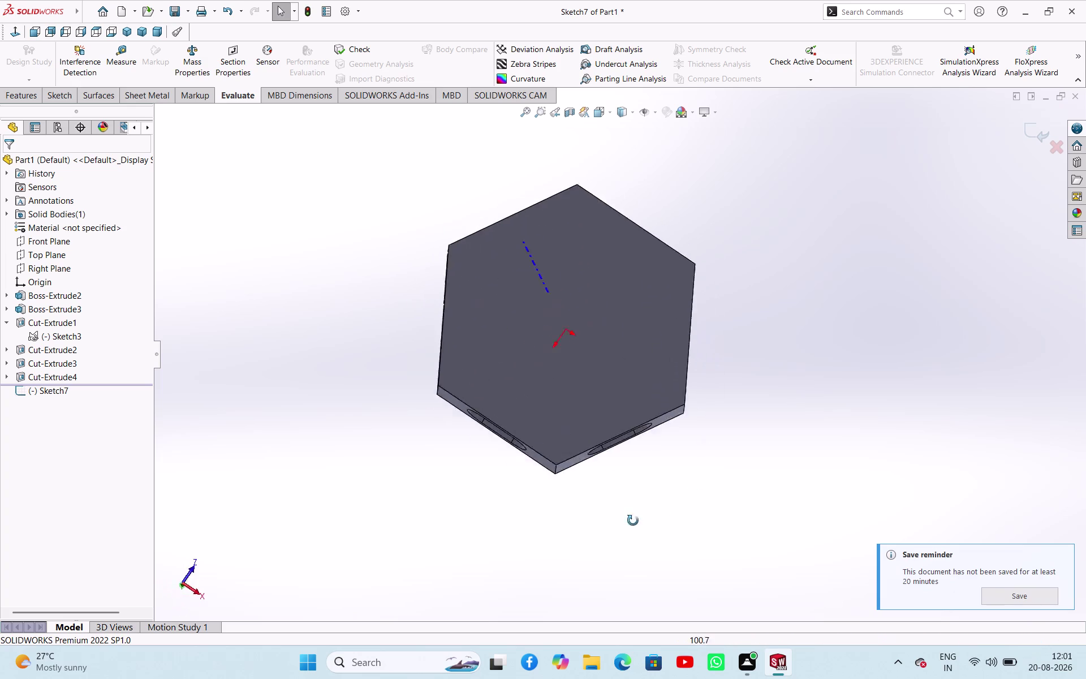
middle_drag(654, 516, 753, 653)
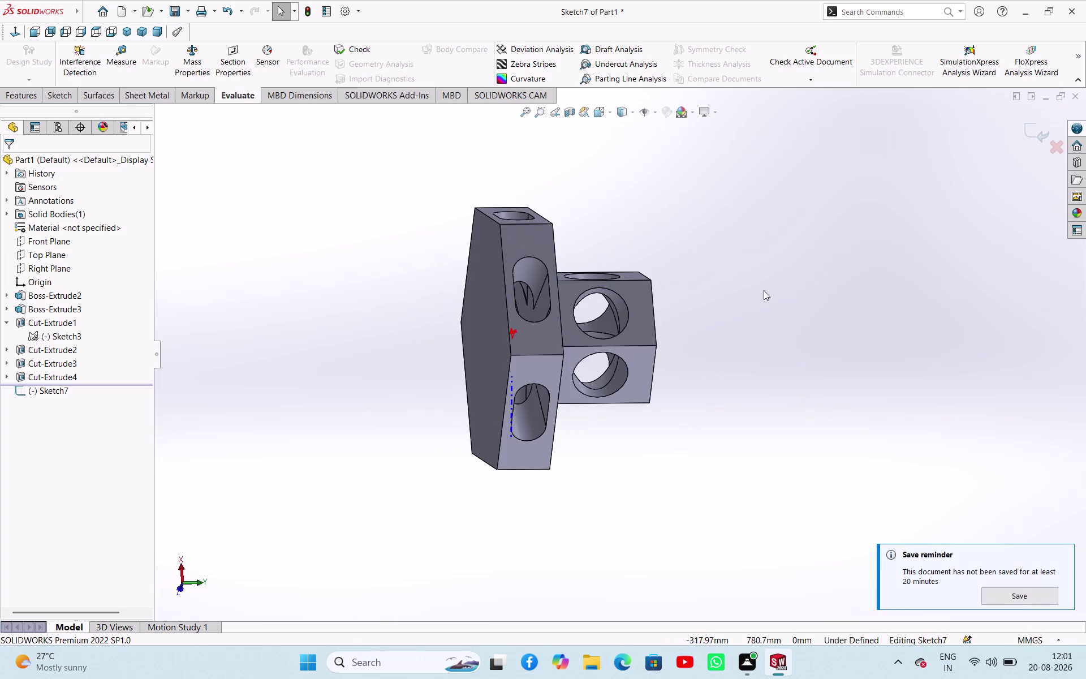
middle_drag(625, 271, 577, 458)
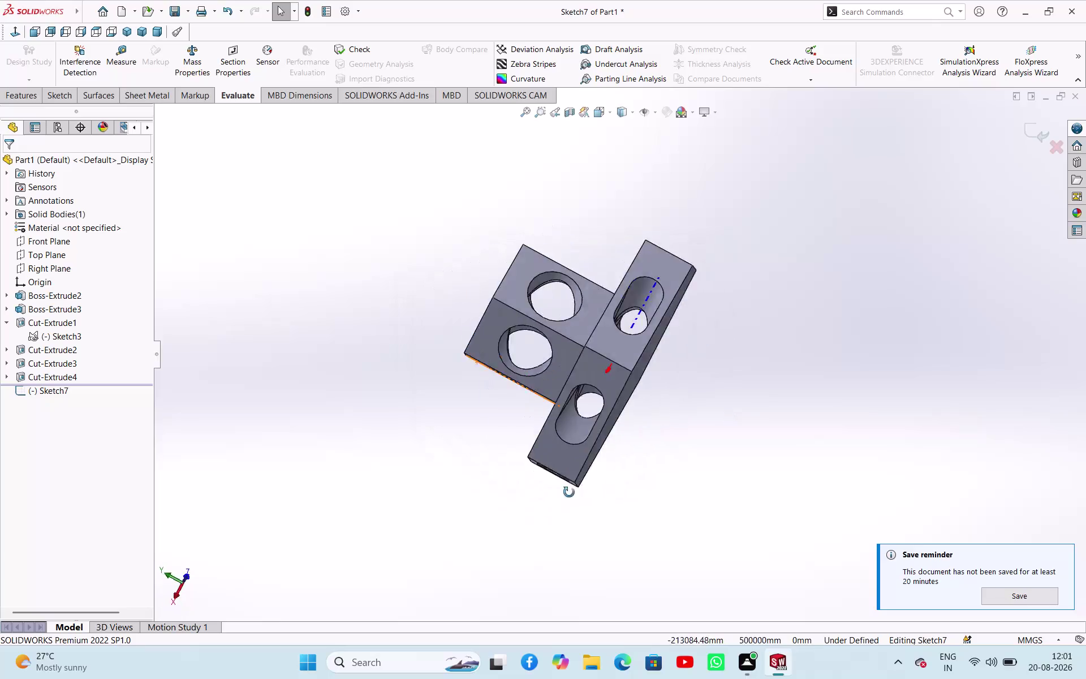
middle_drag(578, 458, 848, 415)
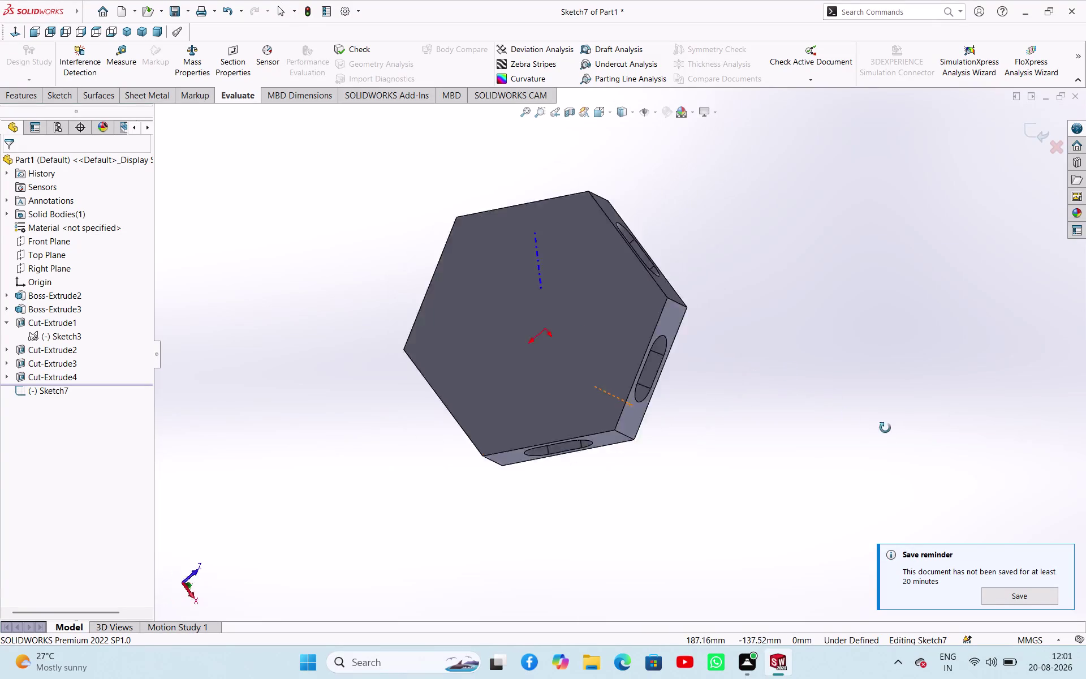
middle_drag(849, 415, 942, 435)
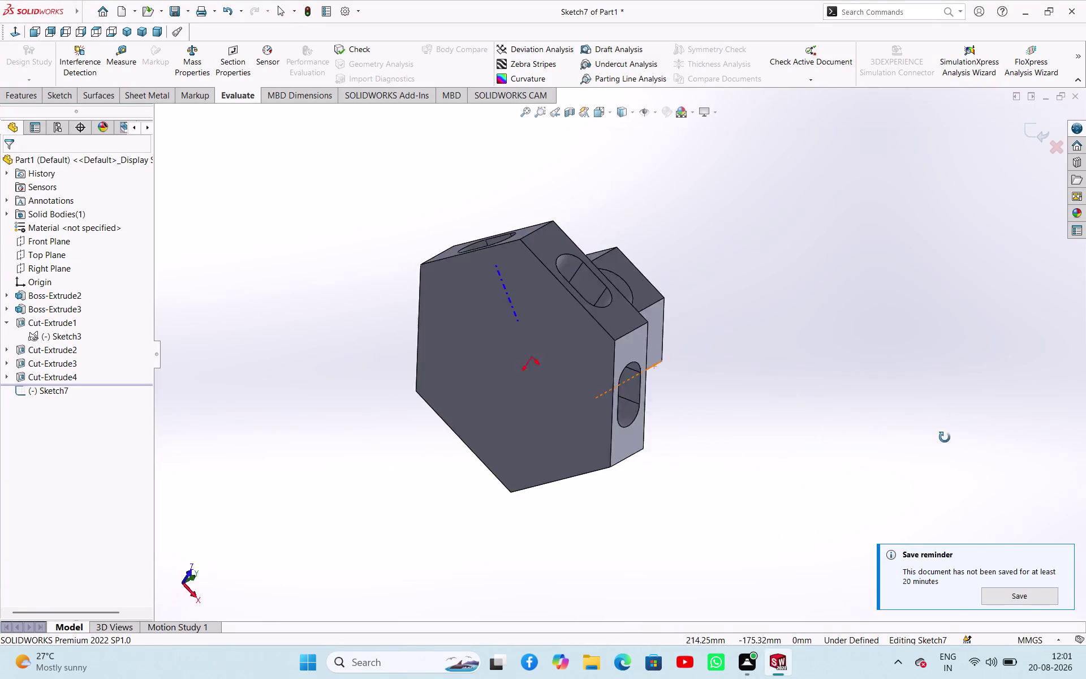
middle_drag(942, 435, 911, 432)
scroll(down, 3)
scroll(down, 3)
scroll(up, 3)
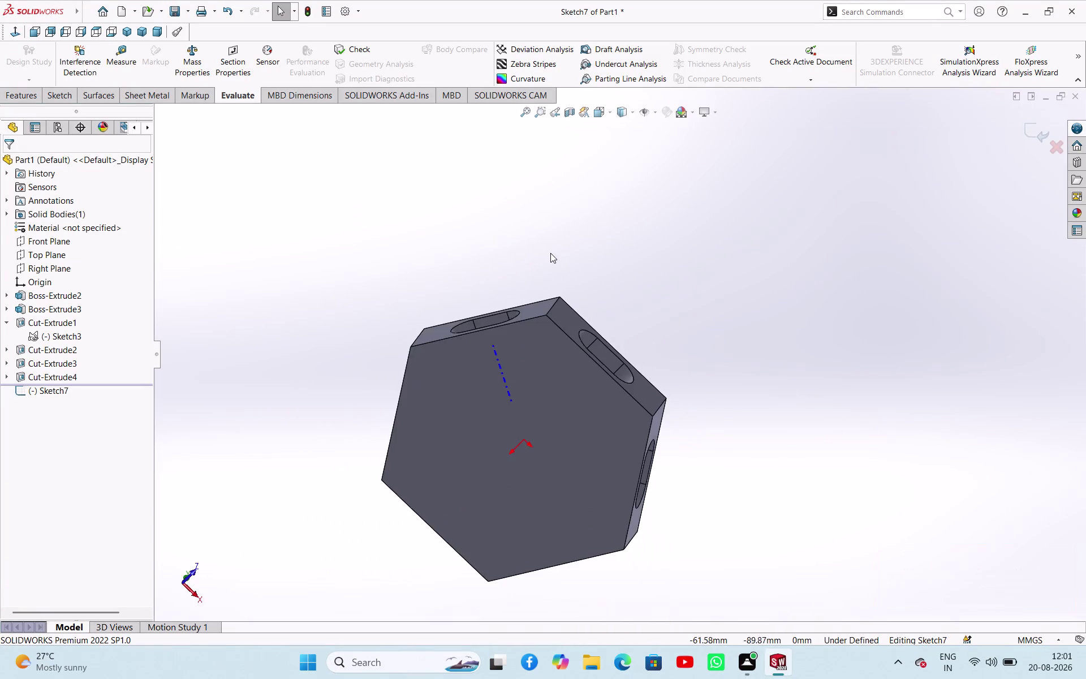
scroll(down, 3)
scroll(down, 3)
scroll(up, 3)
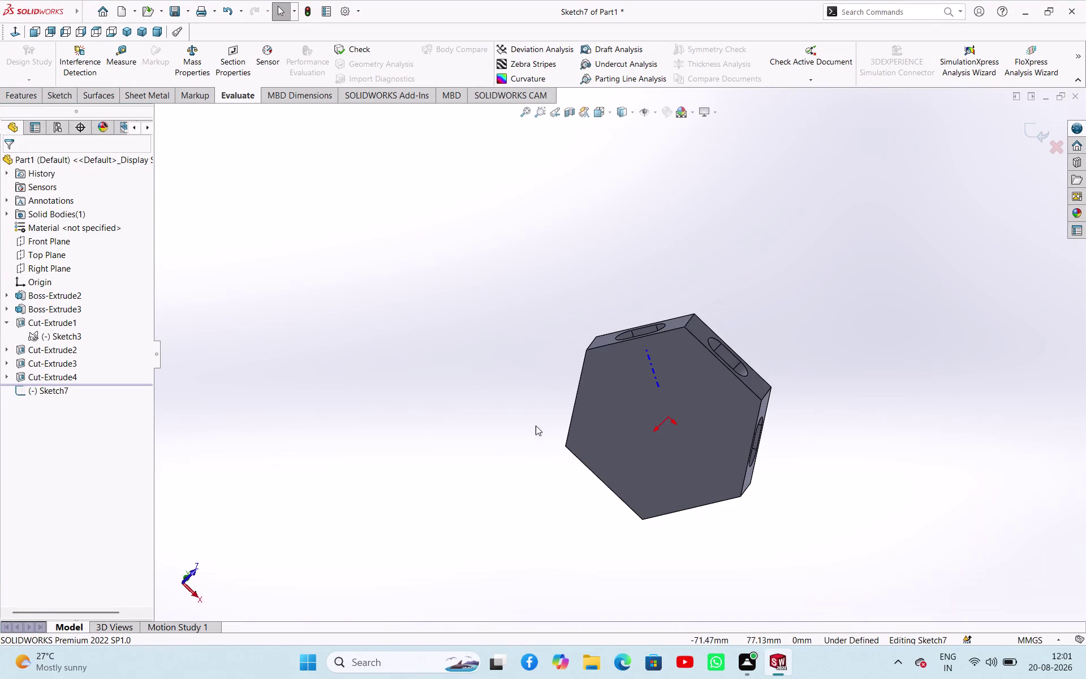
middle_drag(674, 419, 562, 376)
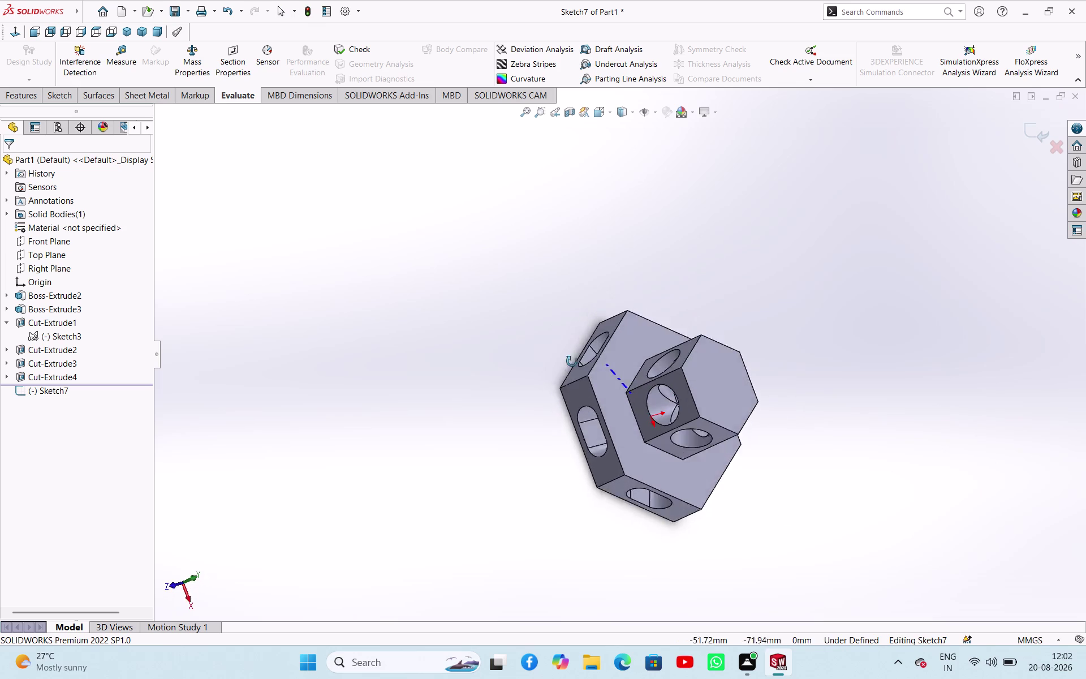
middle_drag(562, 376, 588, 354)
scroll(up, 3)
middle_drag(704, 419, 575, 420)
middle_drag(708, 481, 801, 395)
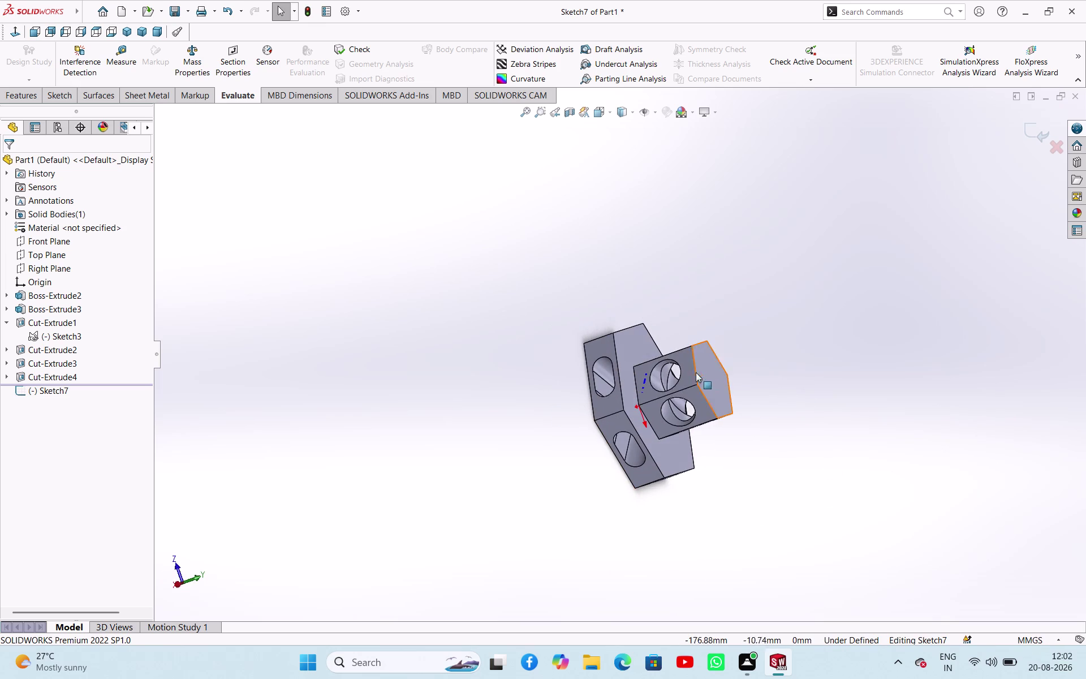
middle_drag(741, 396, 698, 384)
scroll(up, 3)
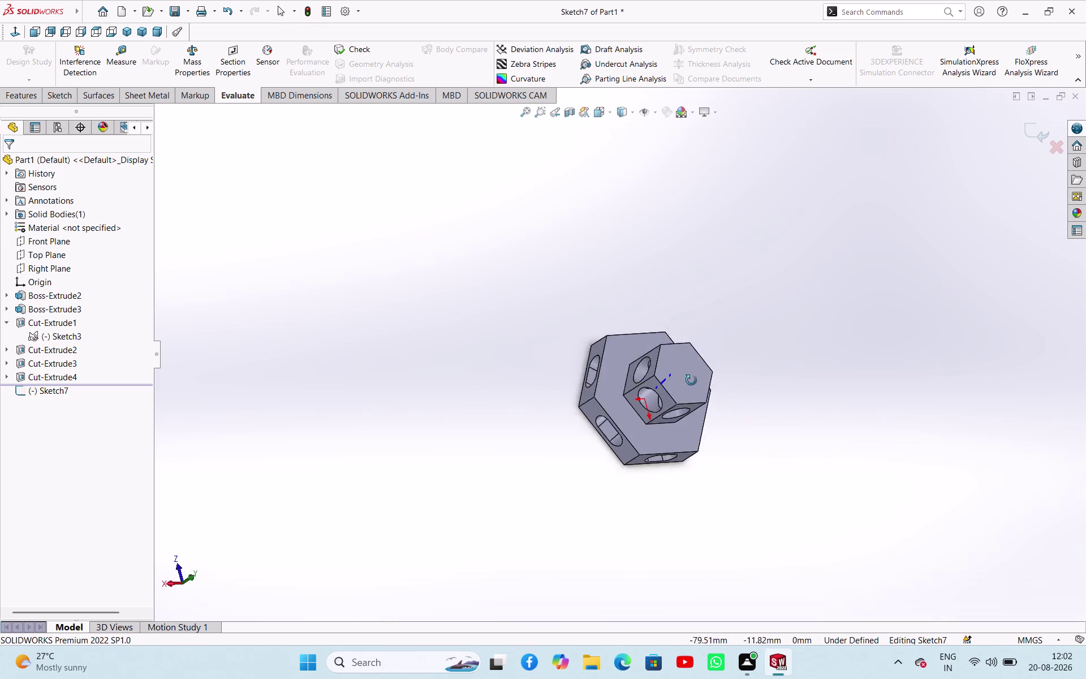
middle_drag(699, 385, 643, 329)
middle_drag(606, 345, 717, 316)
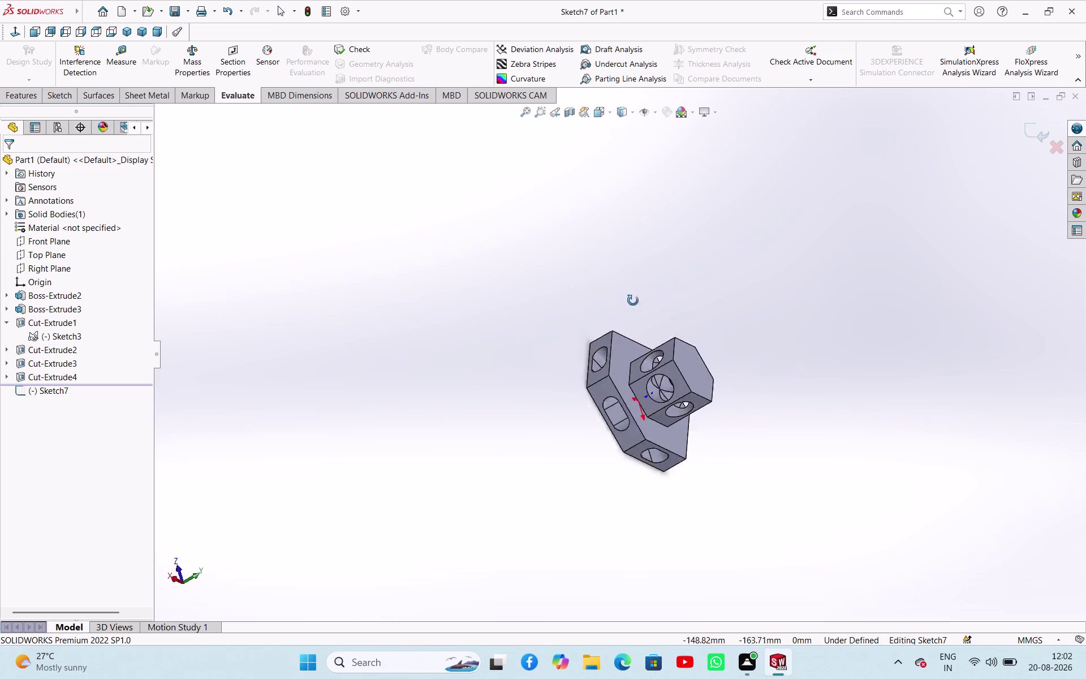
middle_drag(717, 316, 681, 363)
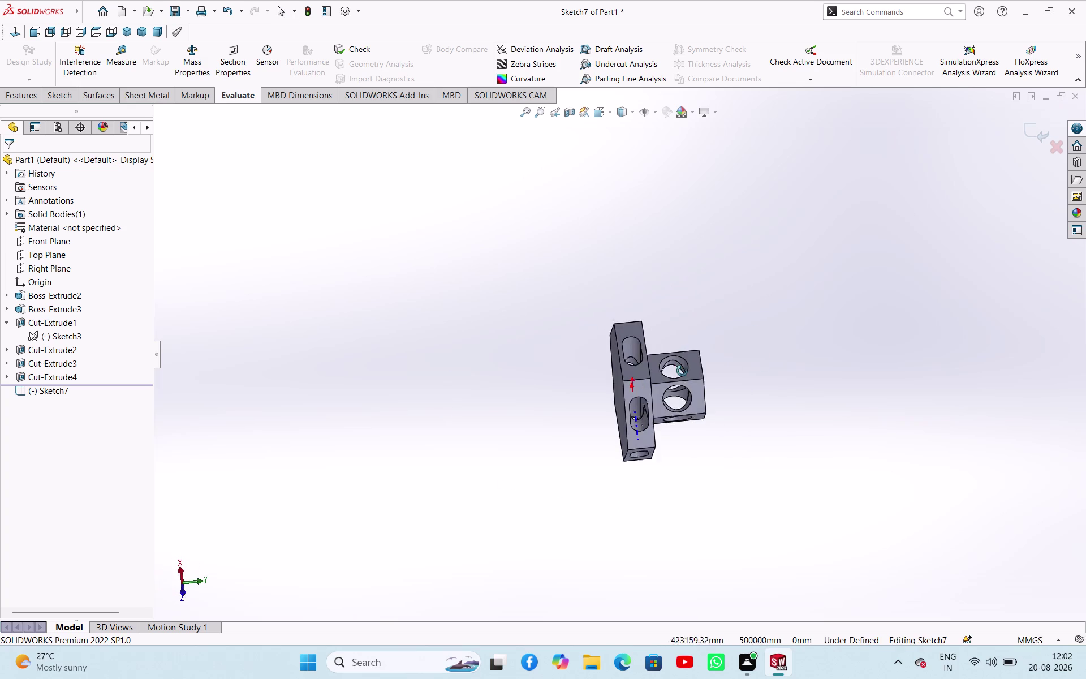
middle_drag(681, 363, 718, 326)
middle_drag(649, 371, 580, 316)
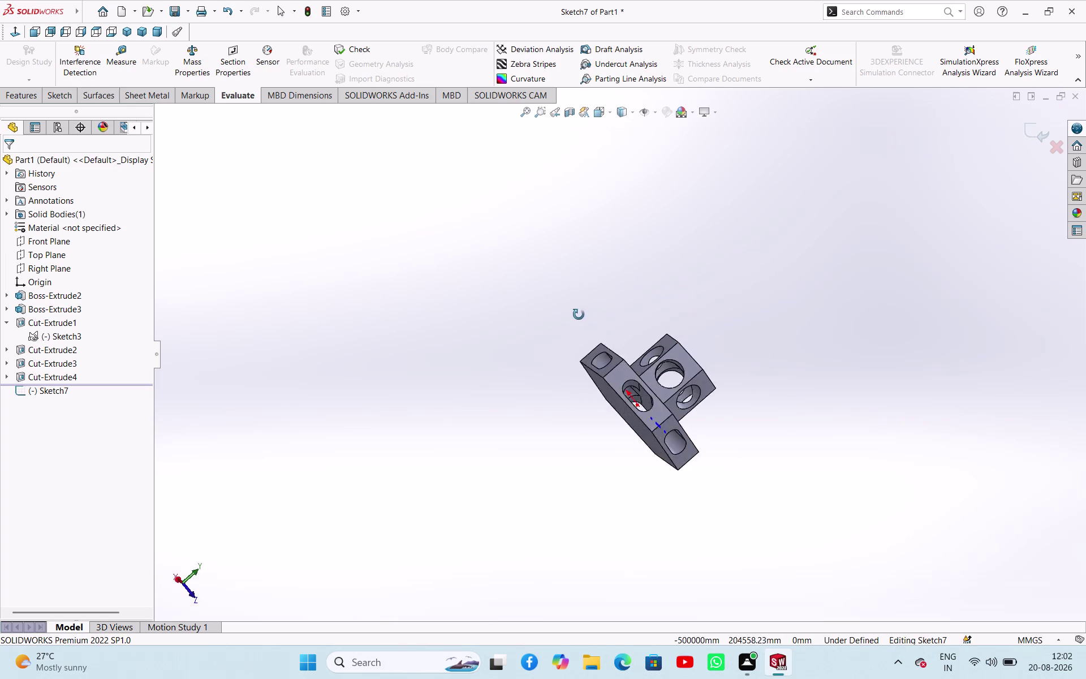
middle_drag(580, 316, 697, 342)
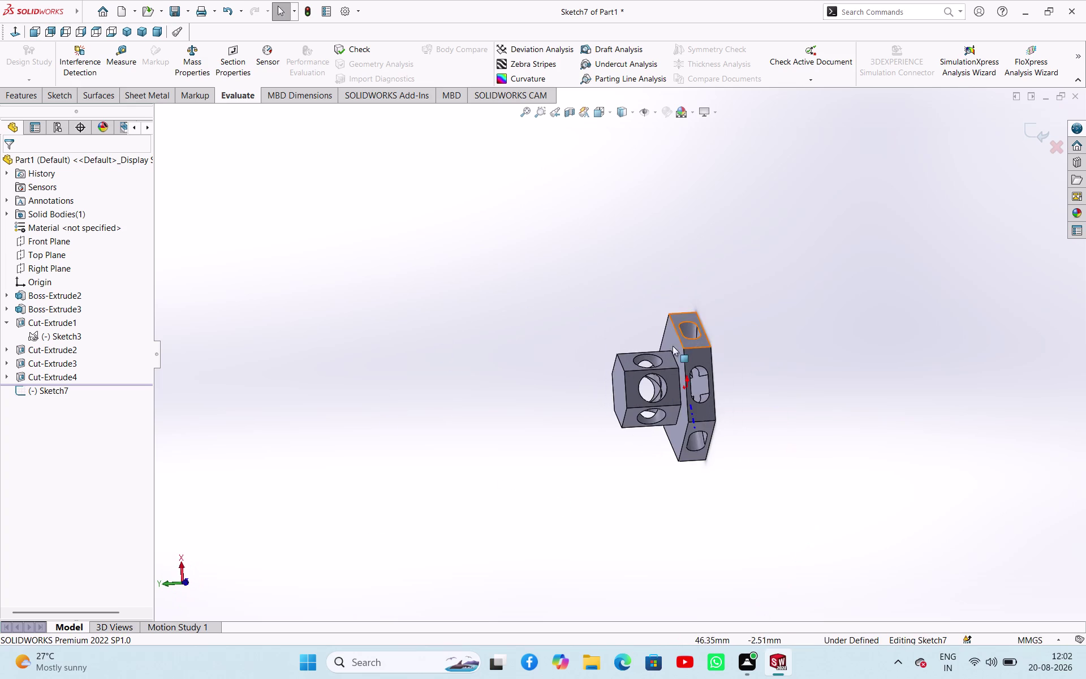
middle_drag(581, 365, 775, 344)
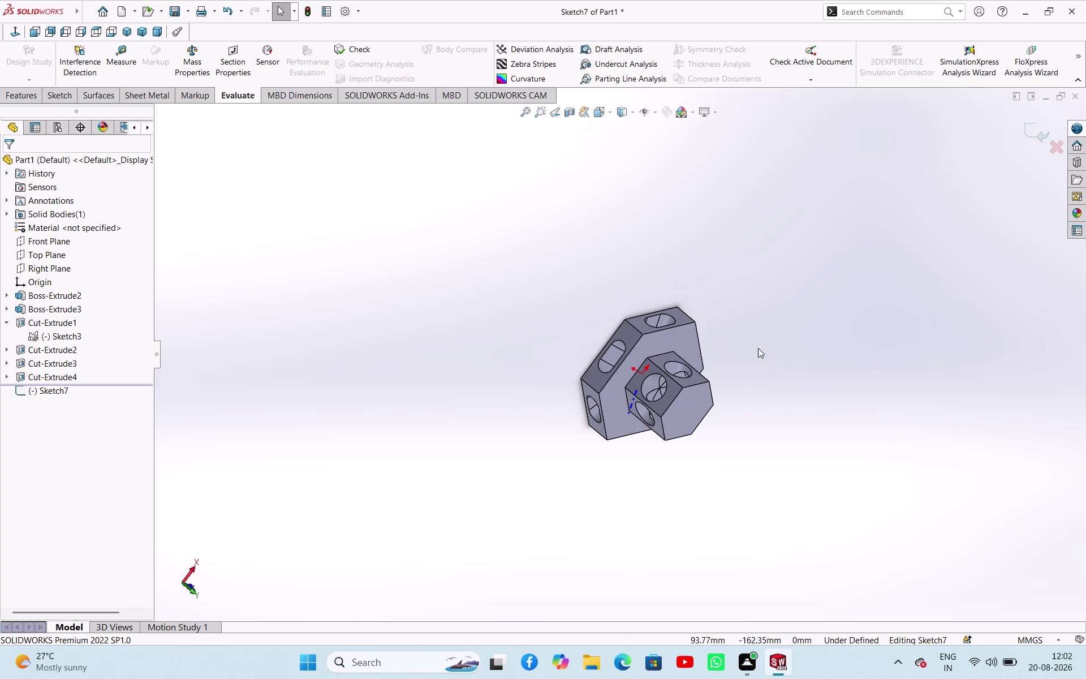
middle_drag(585, 415, 575, 271)
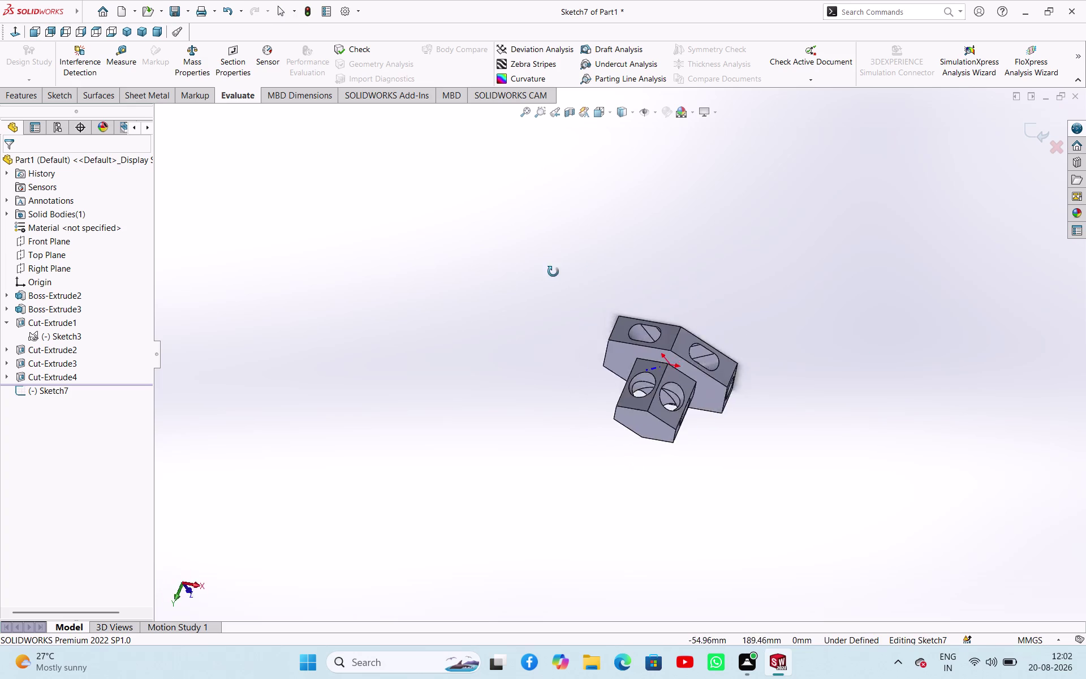
middle_drag(575, 272, 689, 462)
middle_drag(774, 408, 802, 403)
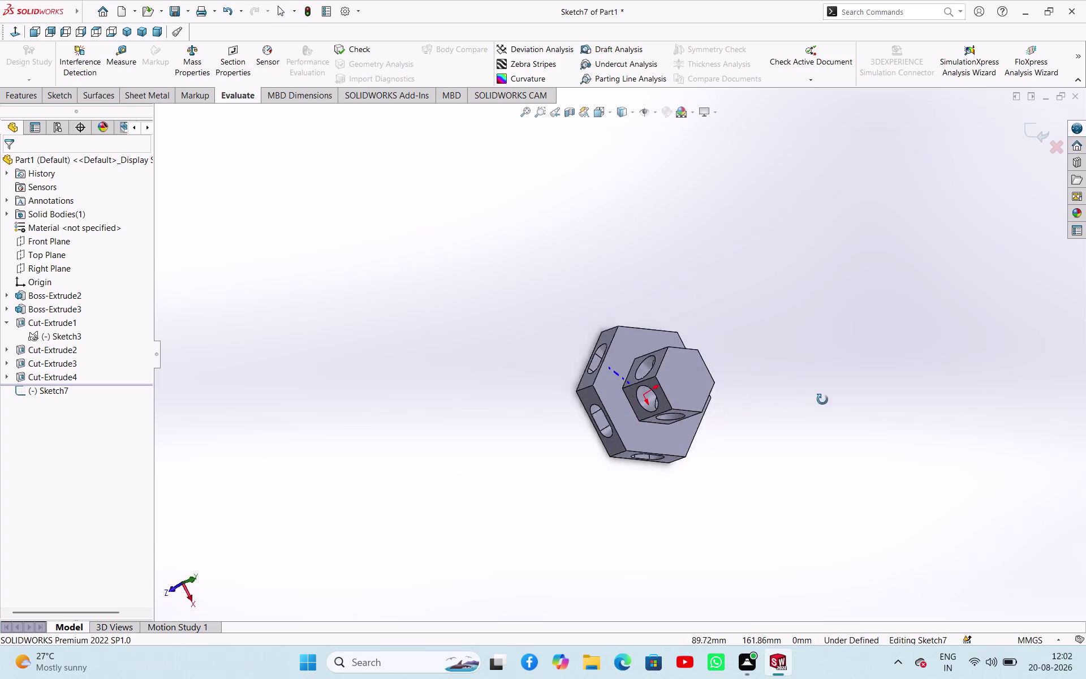
middle_drag(802, 404, 764, 289)
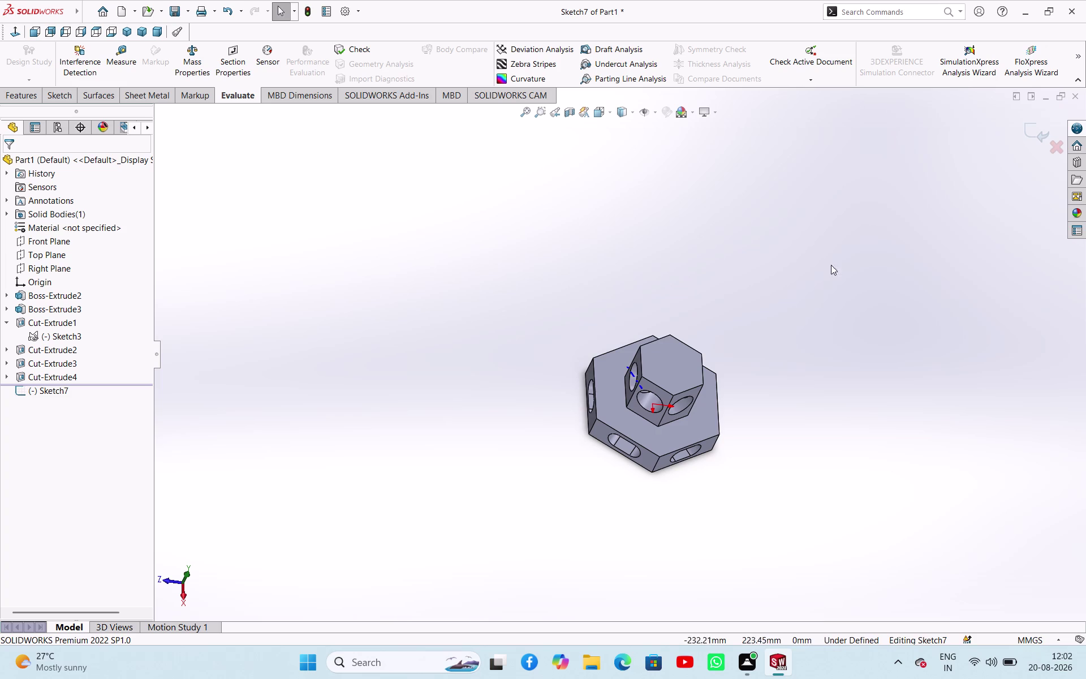
scroll(down, 3)
middle_drag(631, 465, 660, 360)
scroll(up, 3)
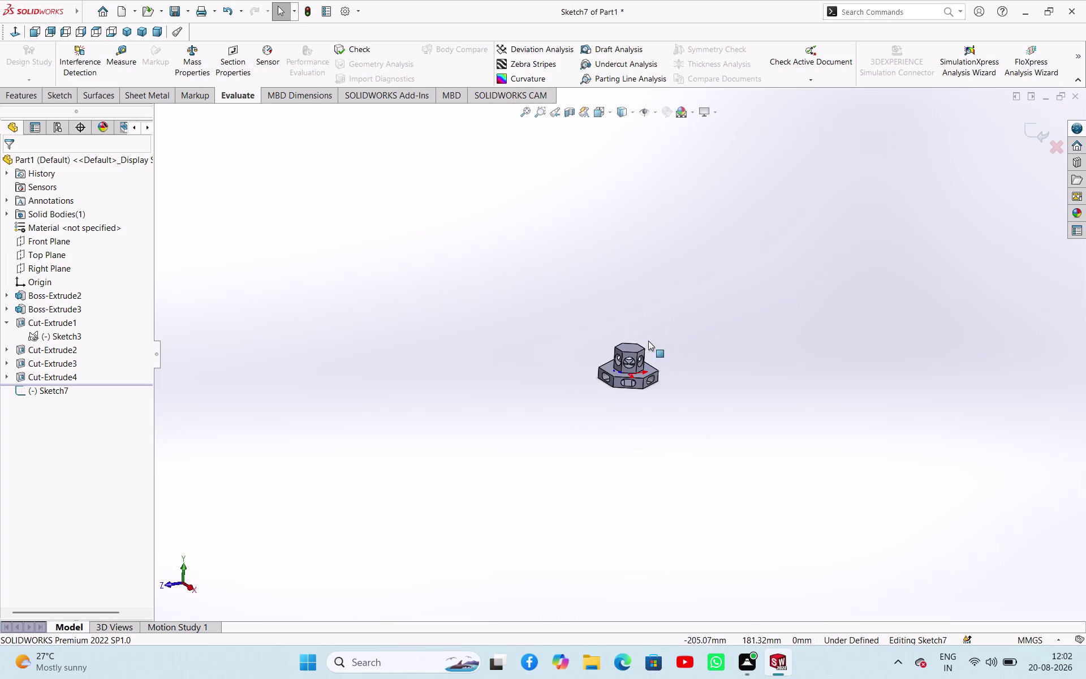
scroll(down, 3)
middle_drag(591, 335, 551, 399)
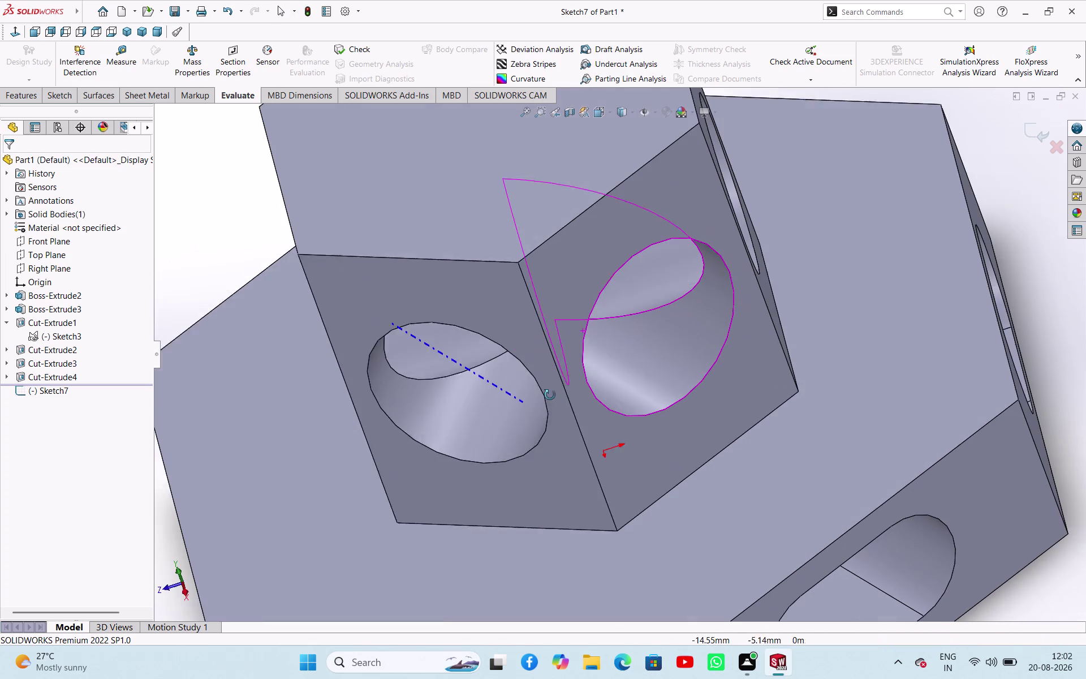
Move in close on the boss's 31.5 mm side hole and show the Sketch commands.
middle_drag(551, 399, 550, 391)
click(501, 335)
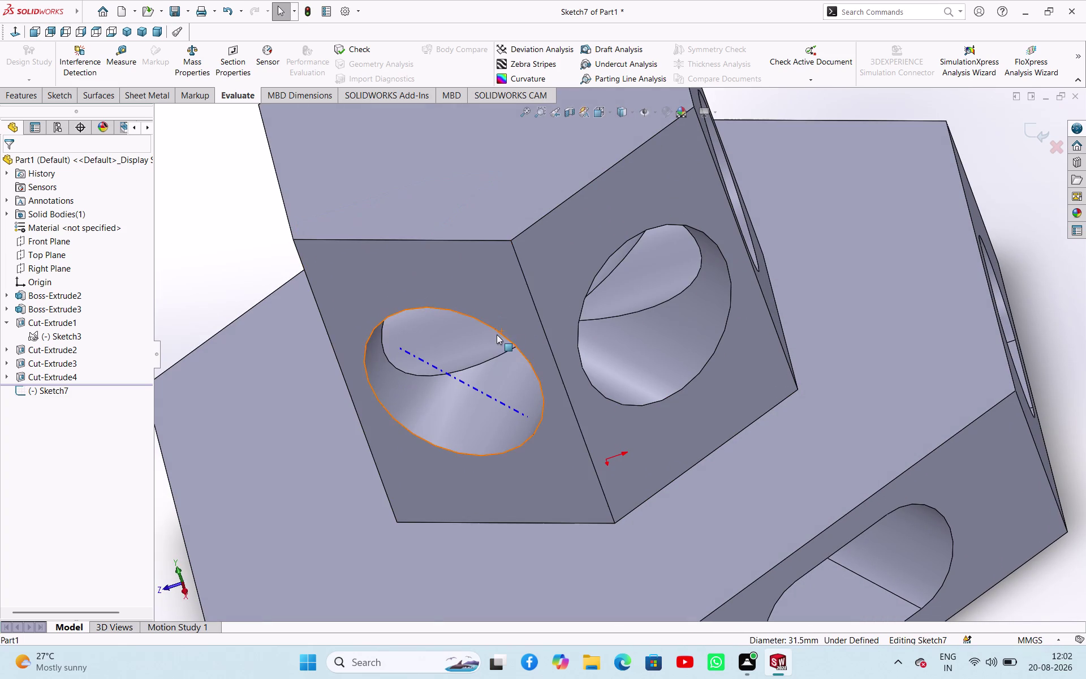
click(497, 334)
click(498, 329)
scroll(down, 3)
middle_drag(528, 340, 527, 340)
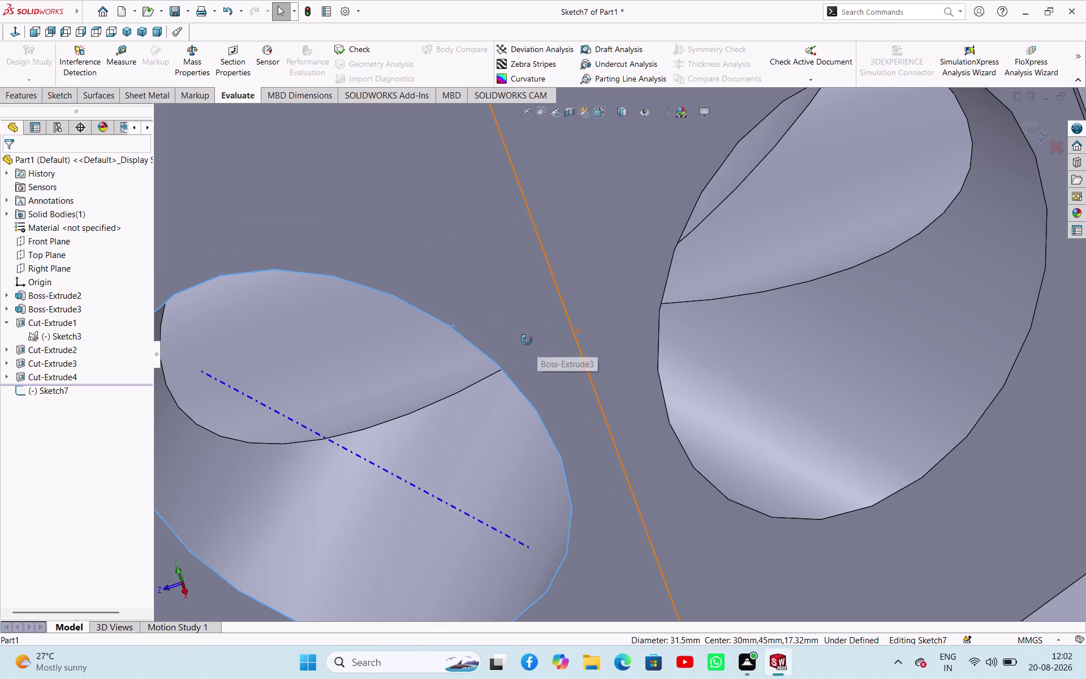
middle_drag(527, 340, 584, 318)
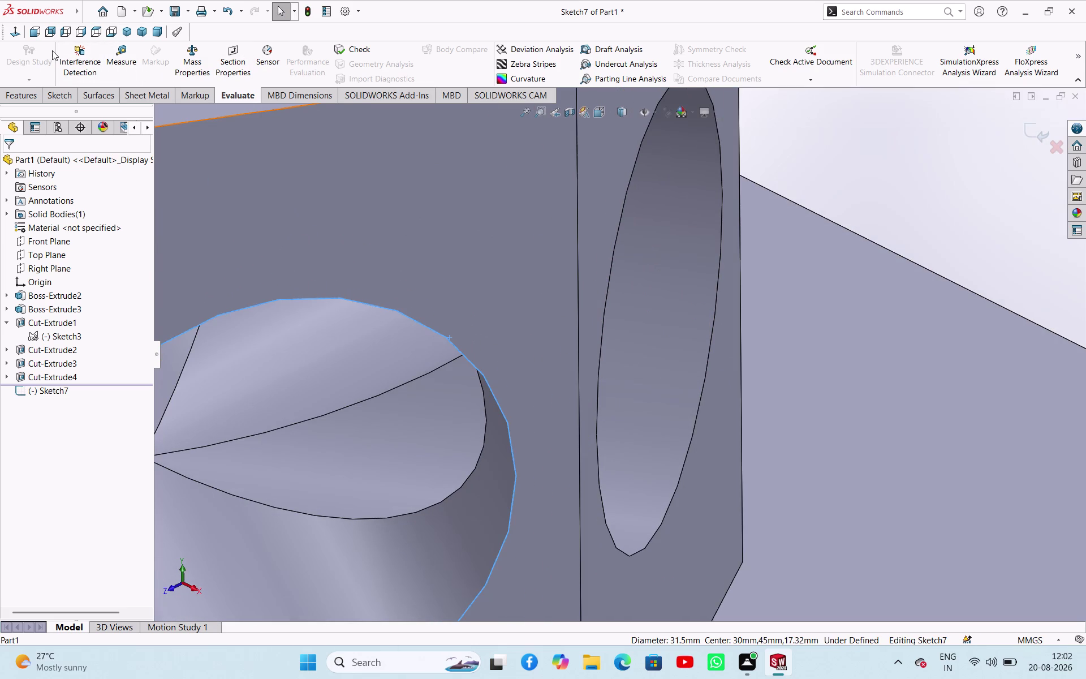
click(63, 93)
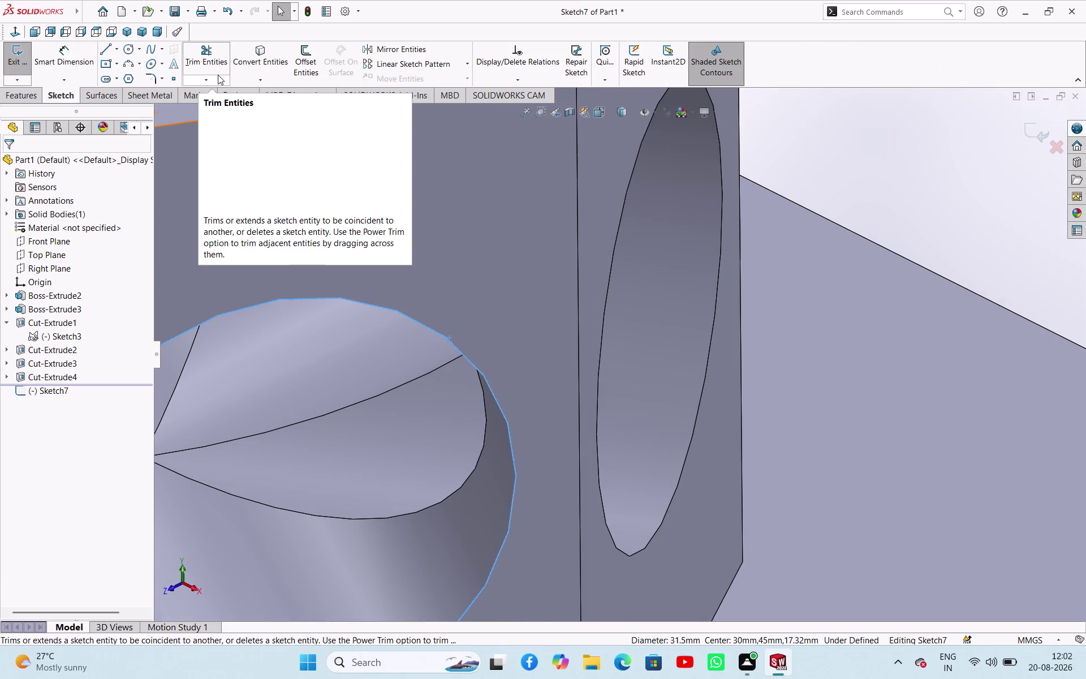
Orbit around the block's underside and select the Front Plane.
scroll(down, 3)
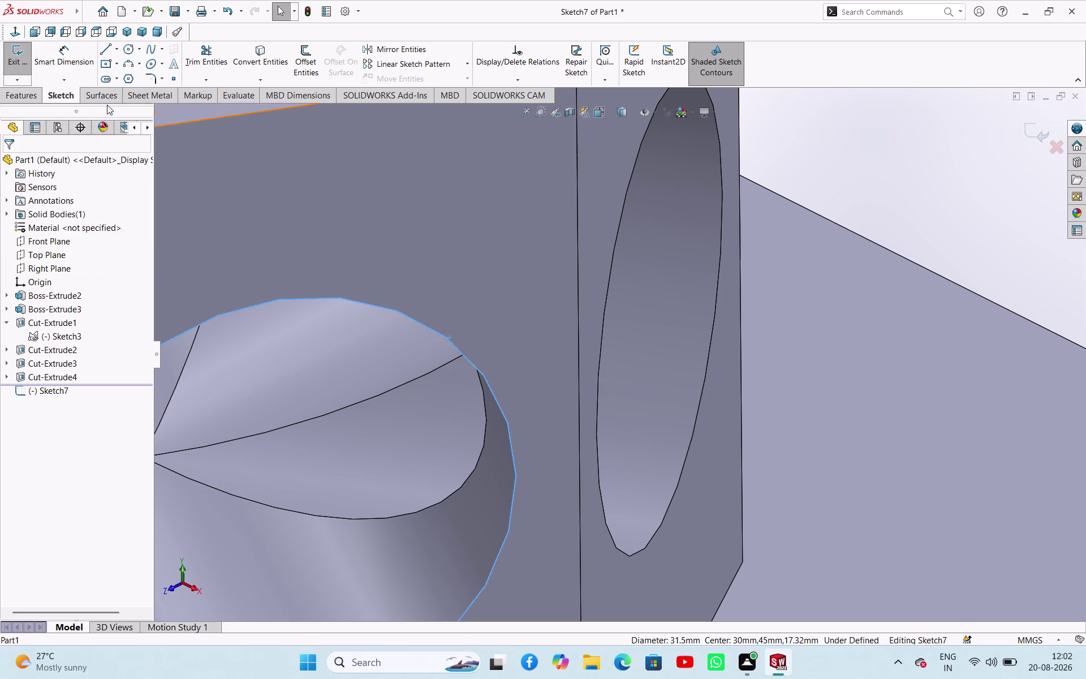
scroll(down, 3)
scroll(up, 3)
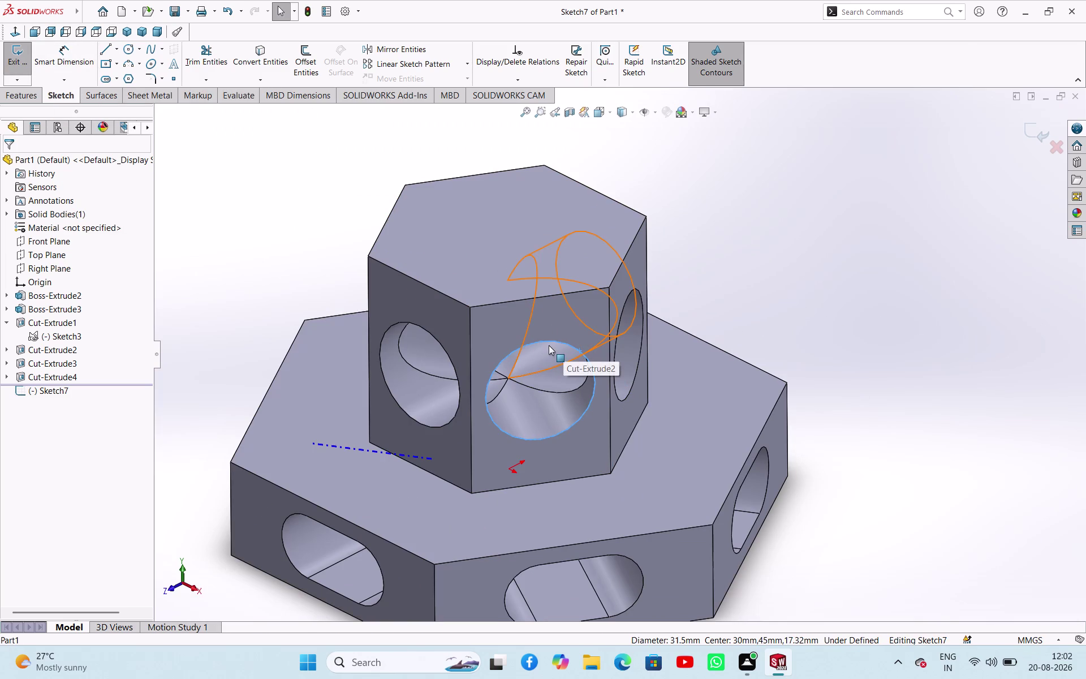
middle_drag(527, 286, 550, 424)
middle_drag(487, 227, 487, 236)
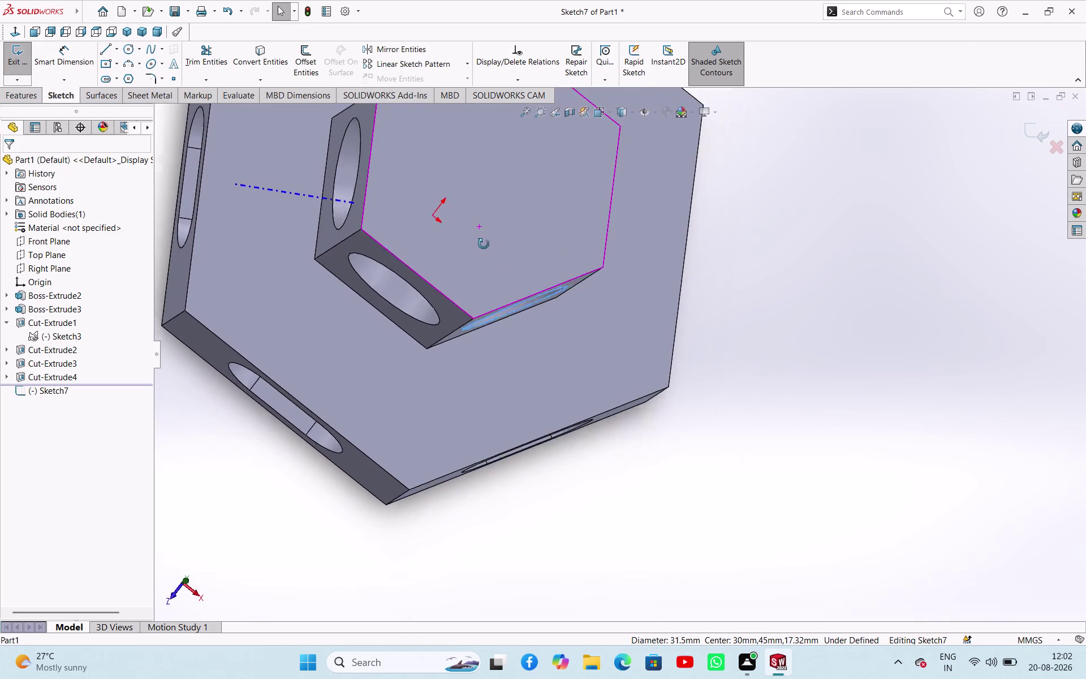
middle_drag(488, 236, 467, 281)
scroll(down, 3)
scroll(up, 3)
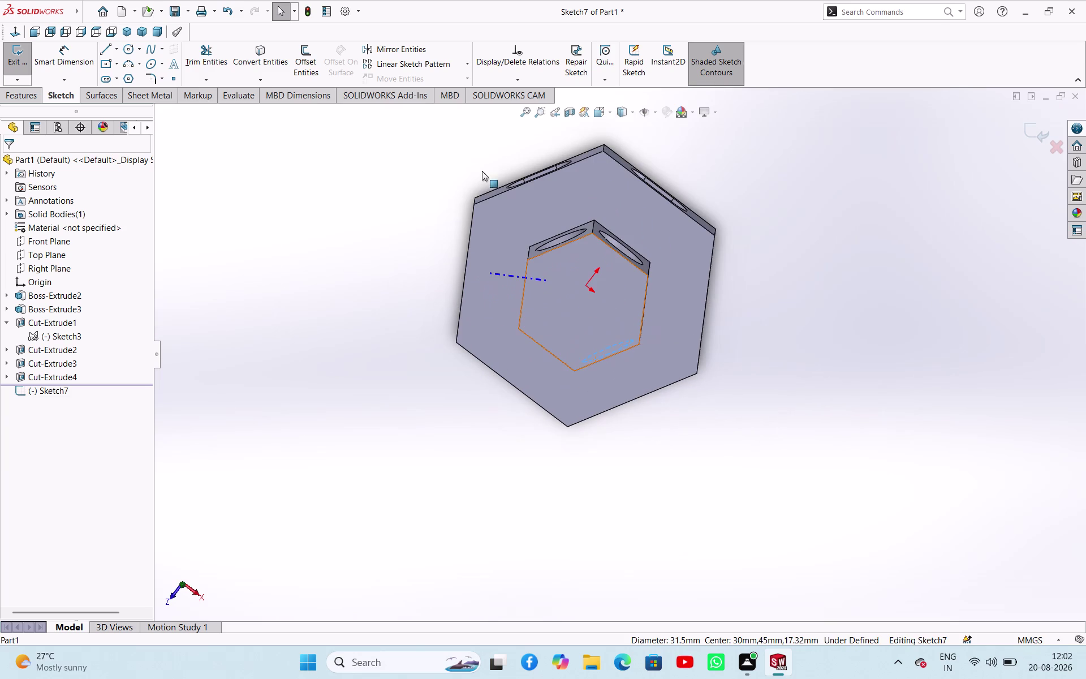
middle_drag(608, 252, 608, 226)
click(584, 285)
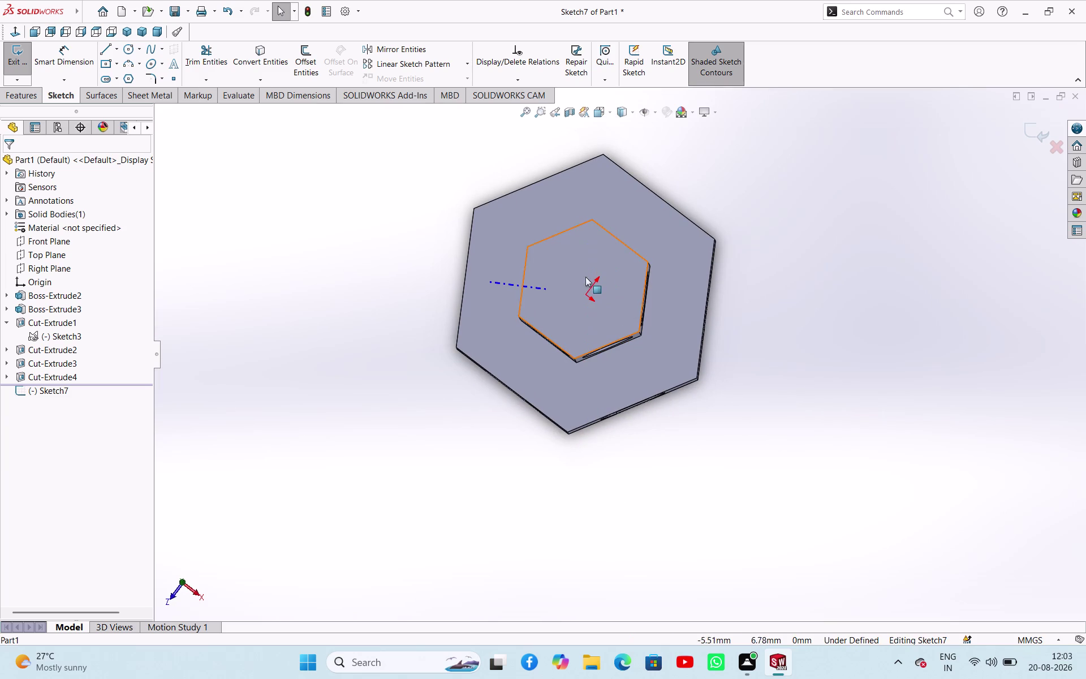
click(559, 271)
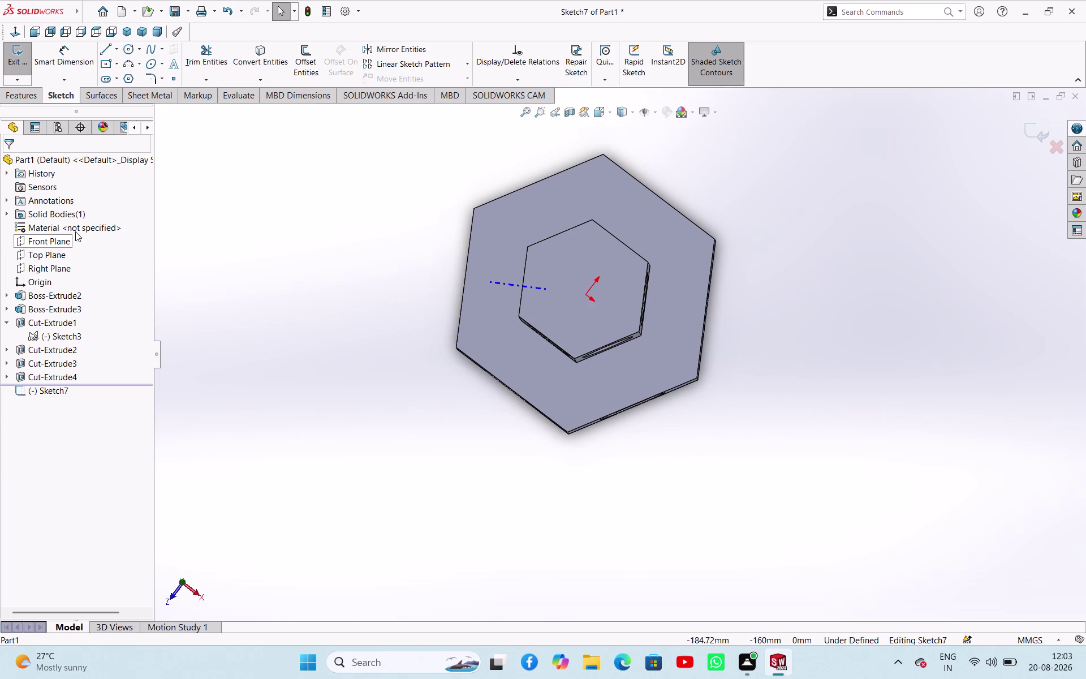
click(49, 239)
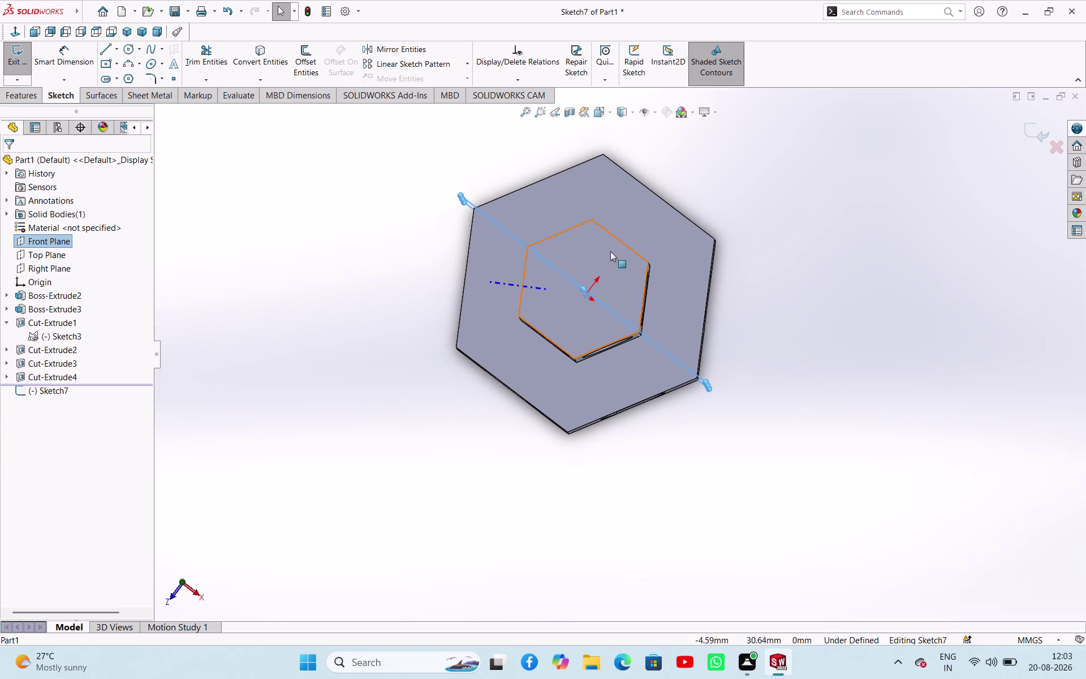
Orbit to view the boss from above and right-click its top face.
scroll(up, 3)
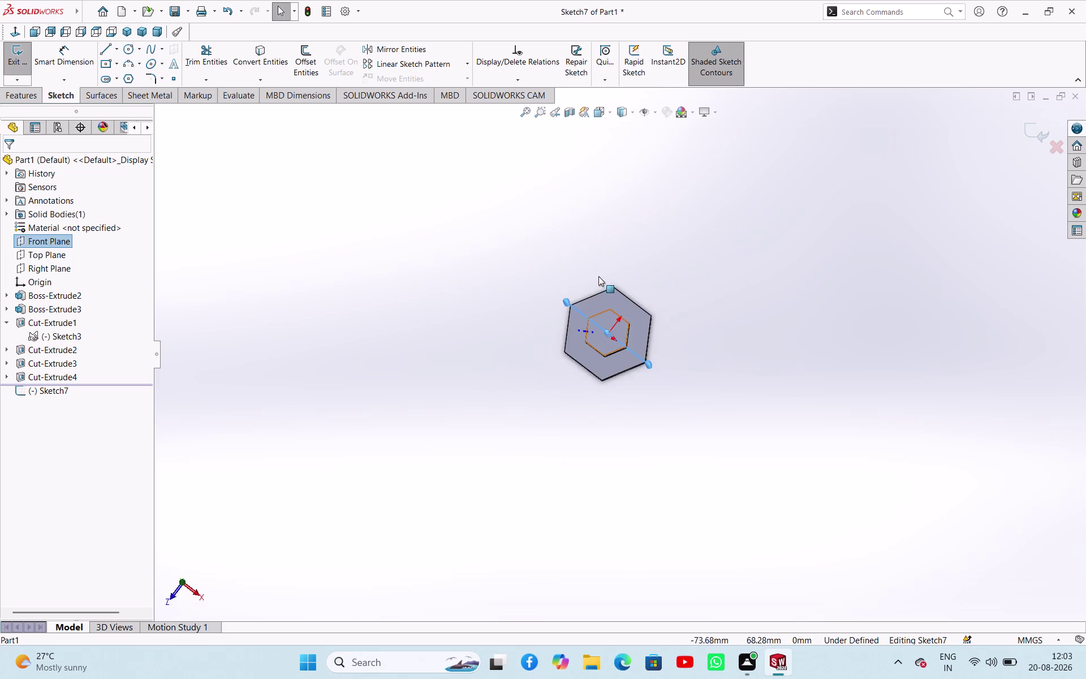
scroll(down, 3)
scroll(down, 3)
middle_drag(658, 476, 674, 320)
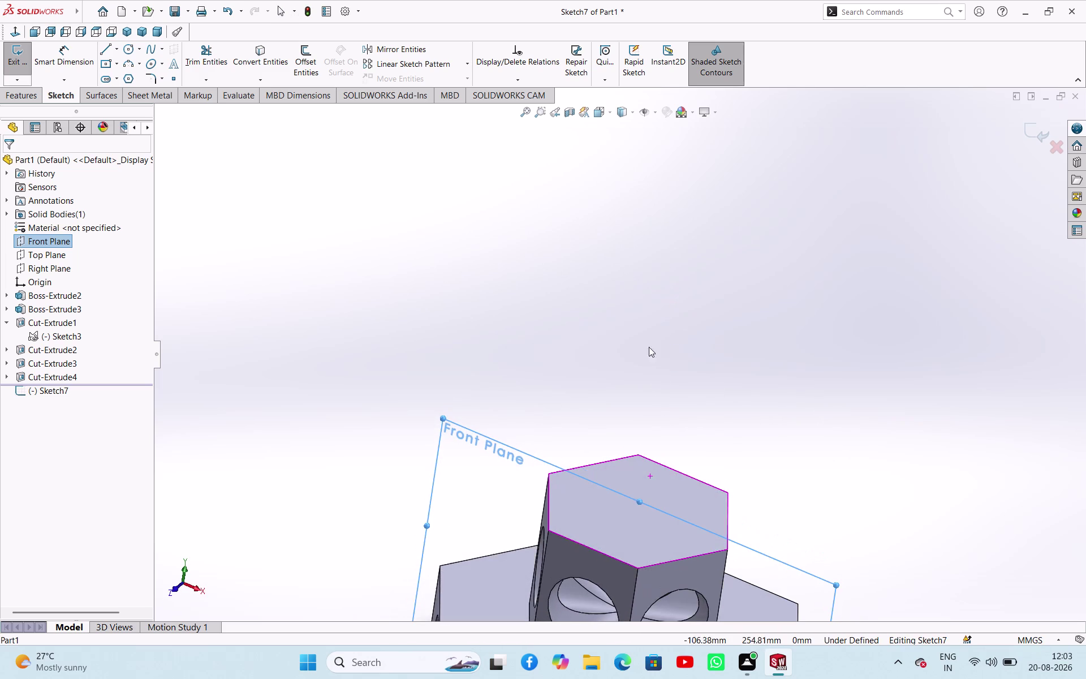
scroll(down, 3)
scroll(down, 3)
middle_drag(640, 476, 610, 543)
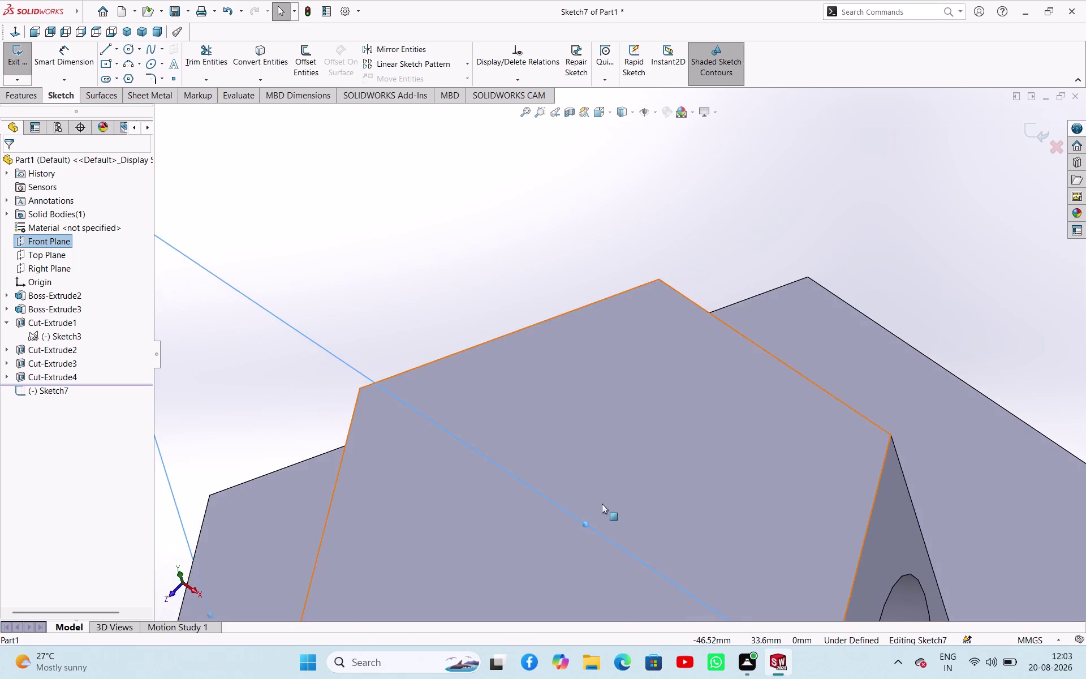
scroll(down, 3)
scroll(down, 3)
scroll(up, 3)
right_click(647, 374)
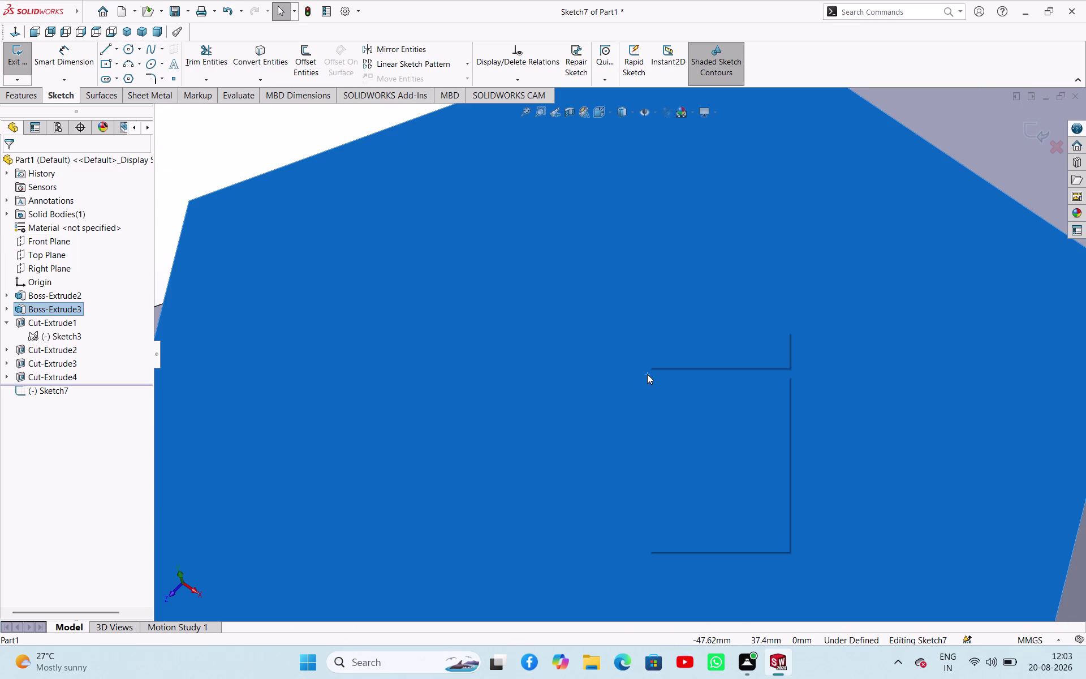
Clear the selection, reframe the whole boss top face, and pick it again.
click(574, 352)
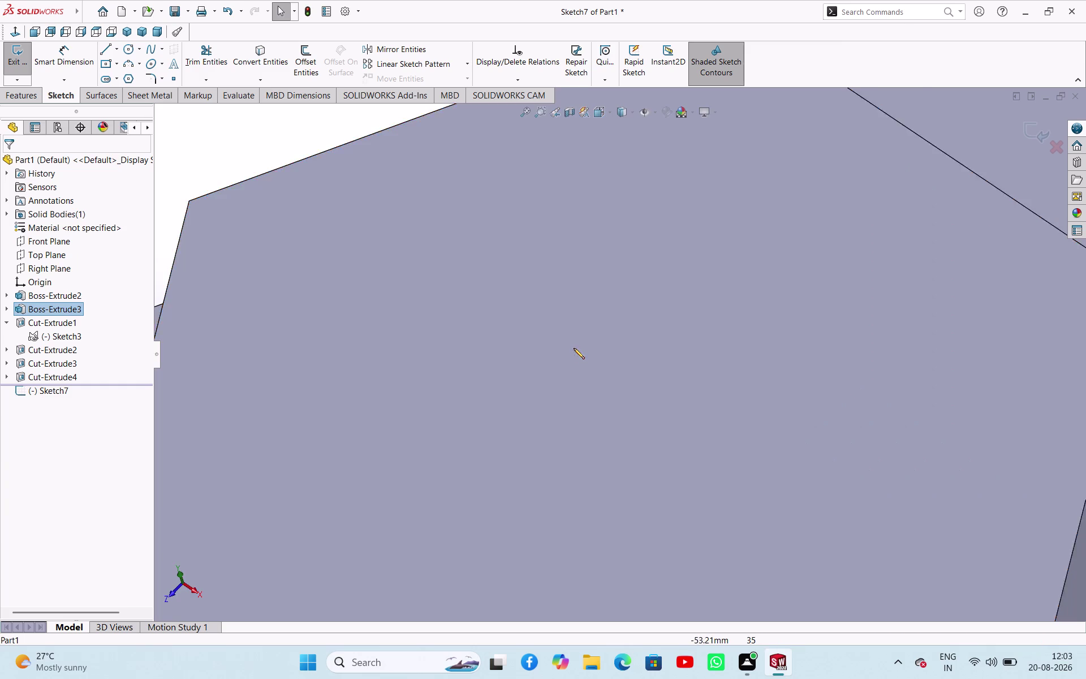
click(577, 350)
click(583, 352)
scroll(down, 3)
scroll(up, 3)
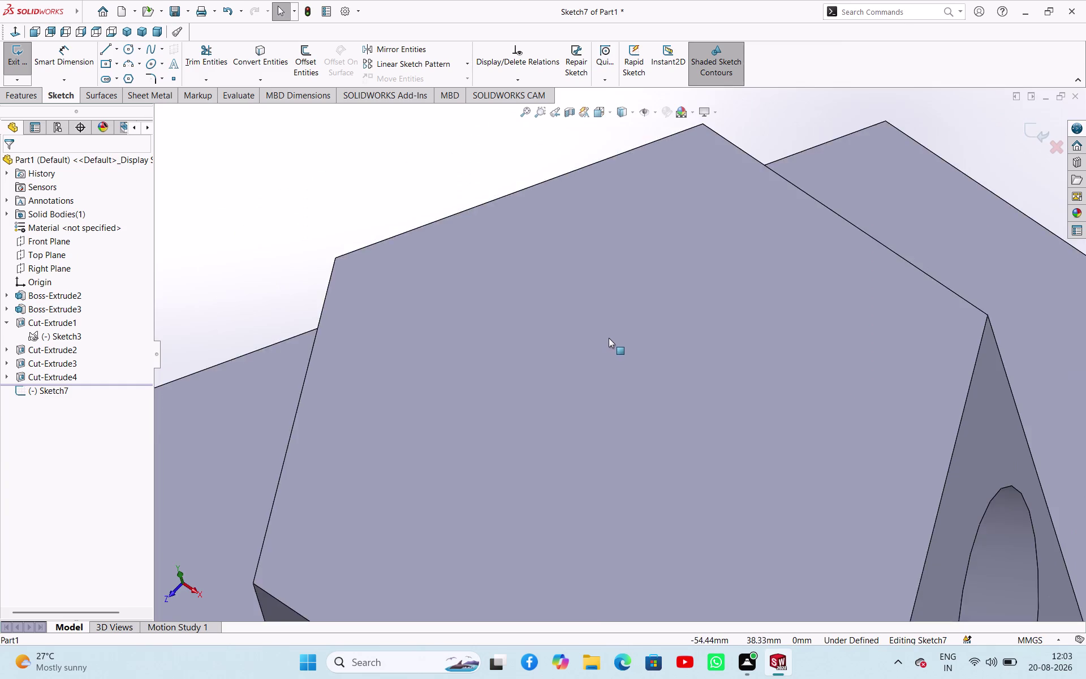
scroll(up, 3)
scroll(down, 3)
middle_drag(612, 384, 654, 442)
click(626, 413)
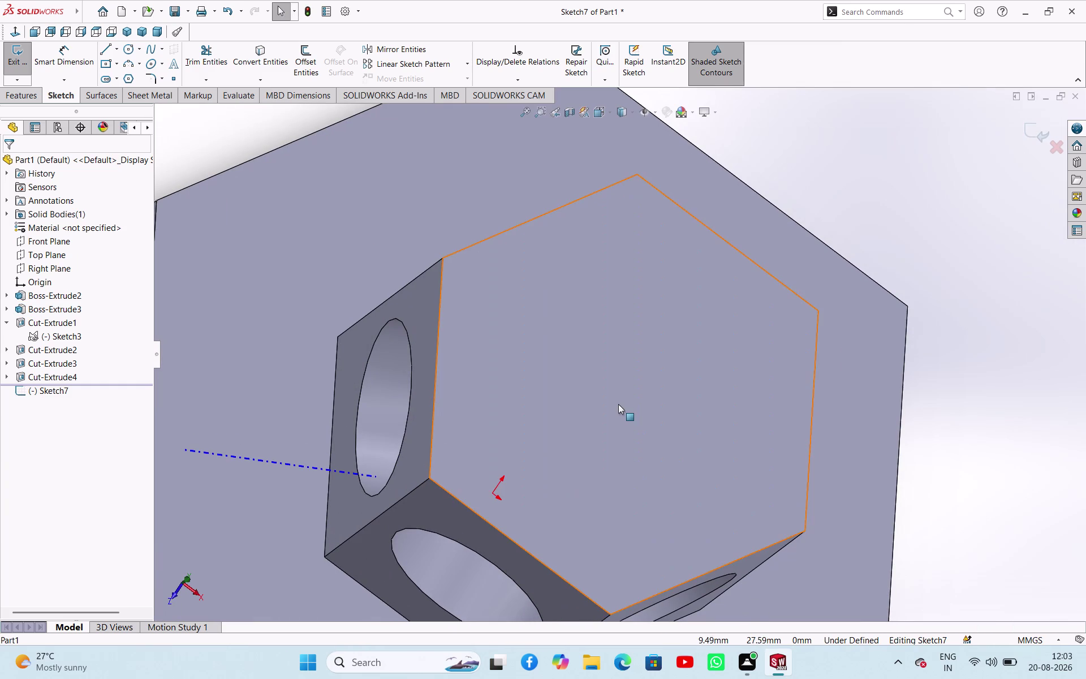
click(622, 402)
right_click(623, 399)
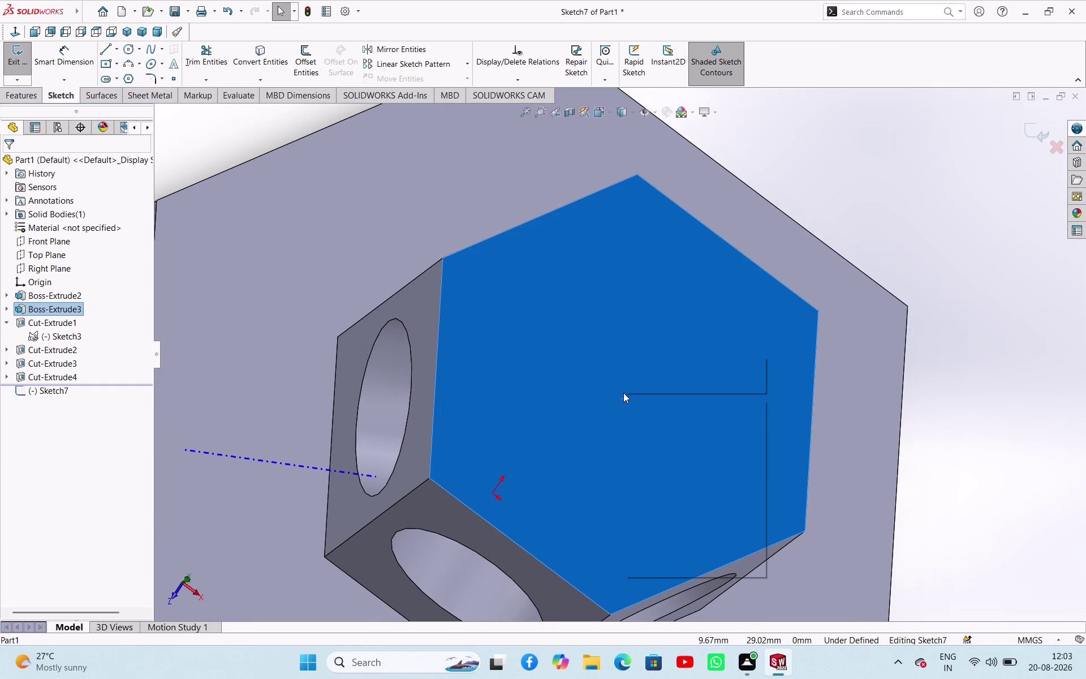
Exit Sketch7 with the boss top face still selected.
drag(561, 386, 566, 386)
click(562, 383)
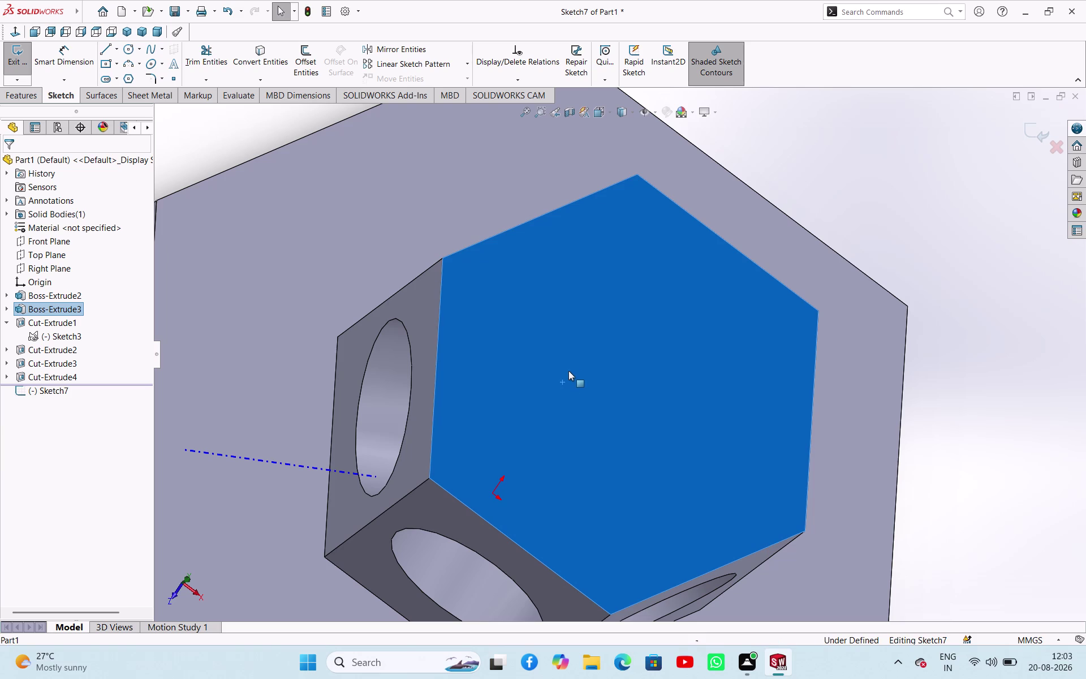
right_click(573, 366)
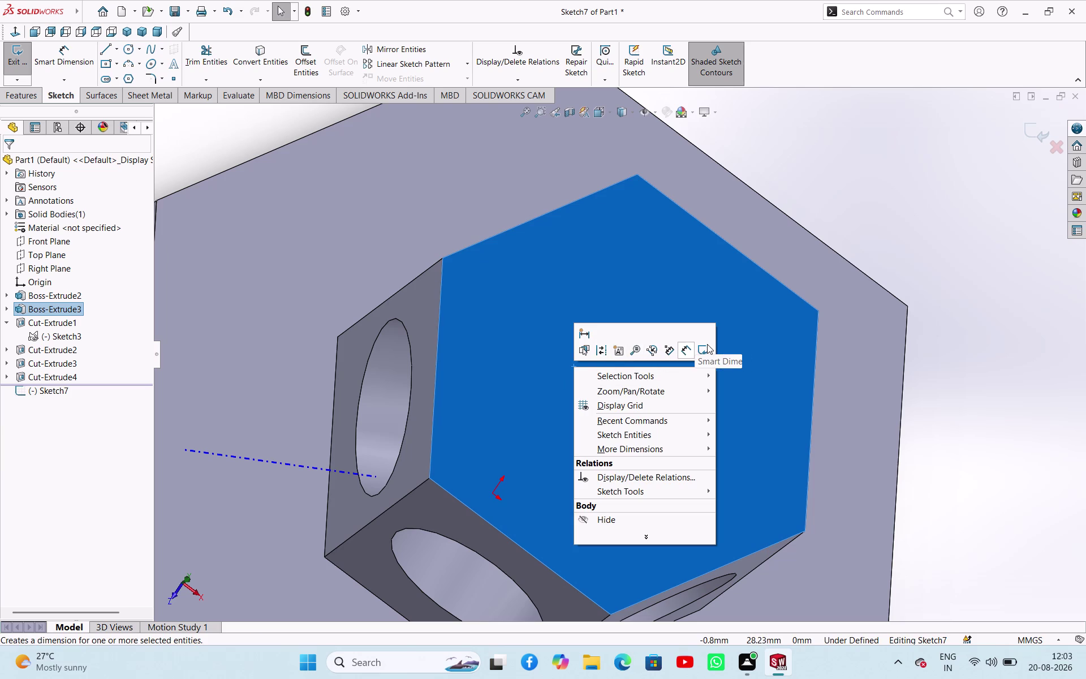
click(701, 349)
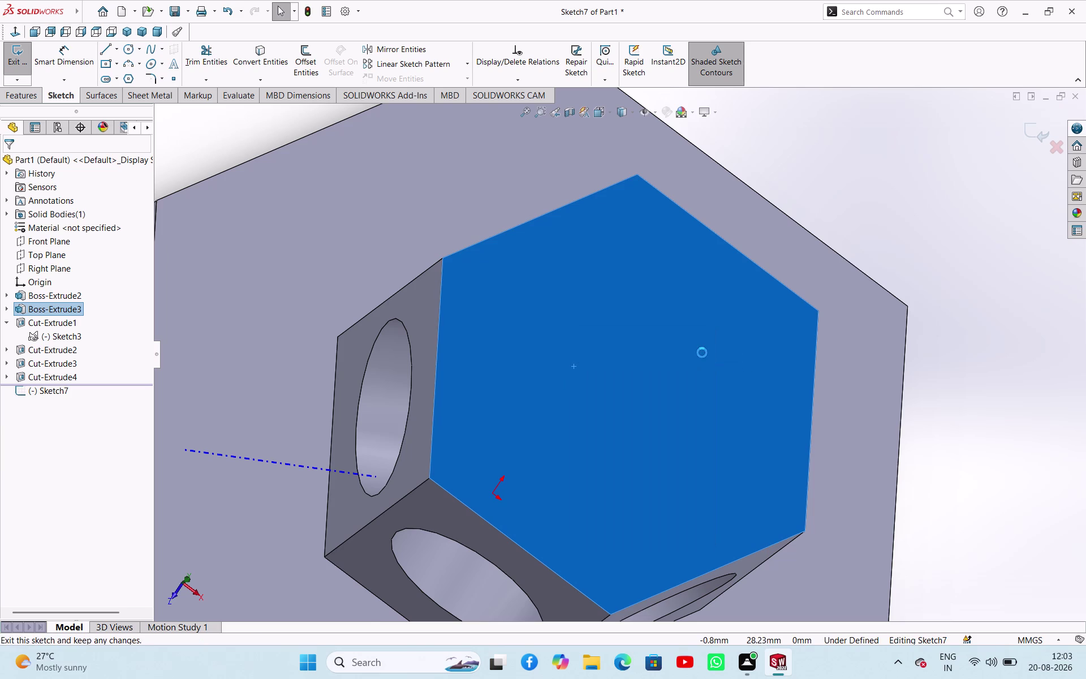
click(549, 371)
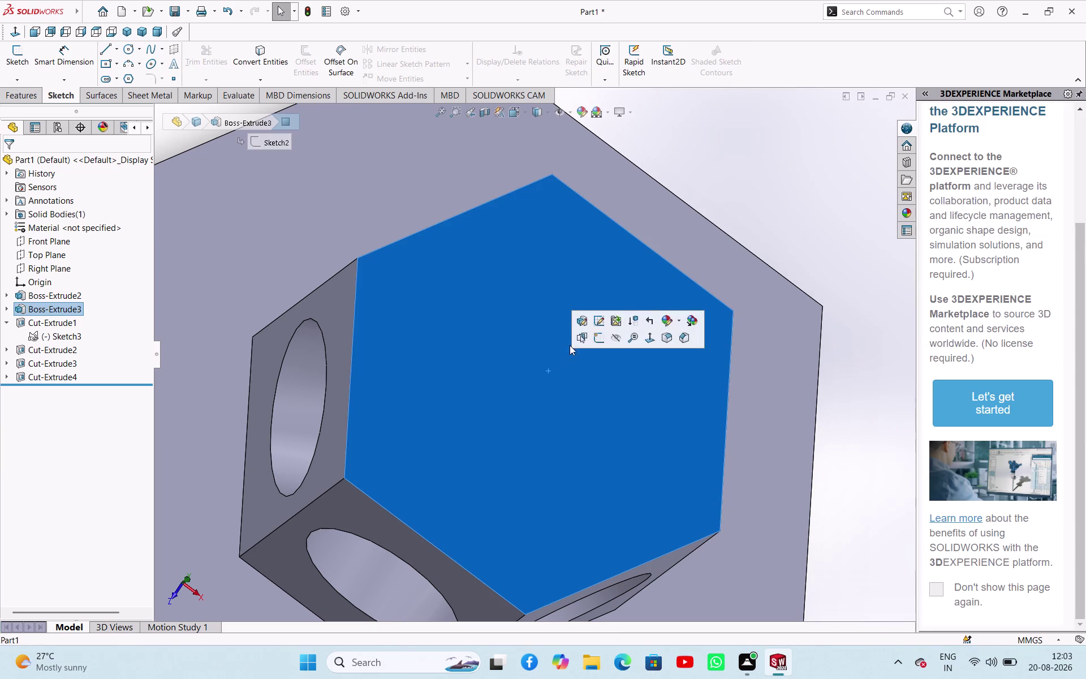
Create Sketch8 on the hexagonal boss's top face.
click(602, 339)
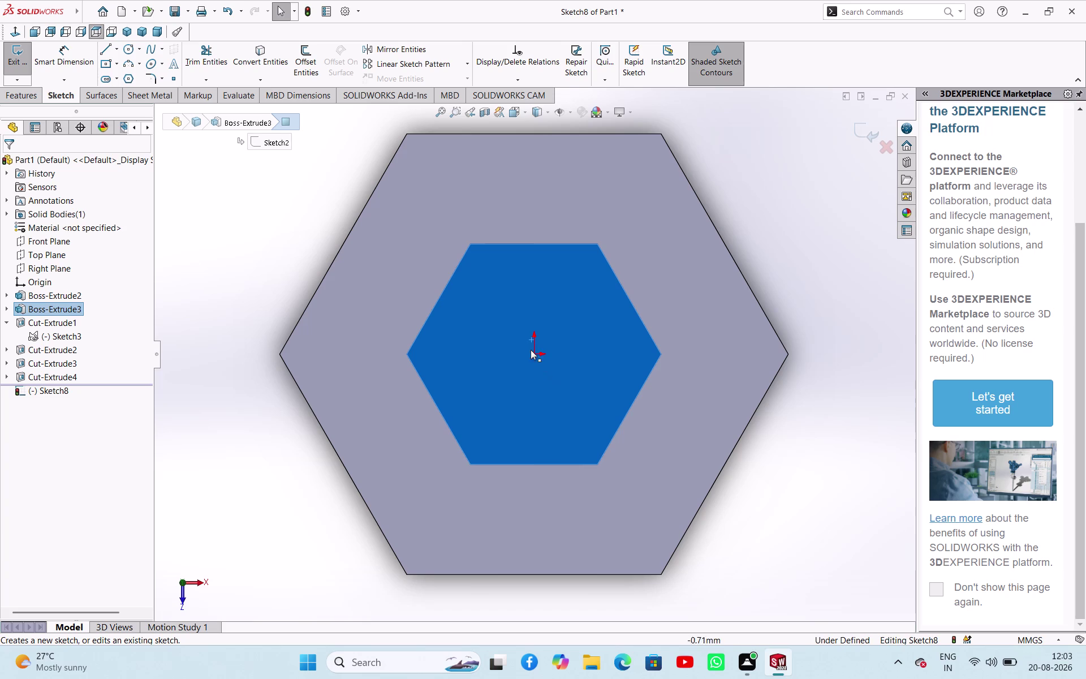
scroll(up, 3)
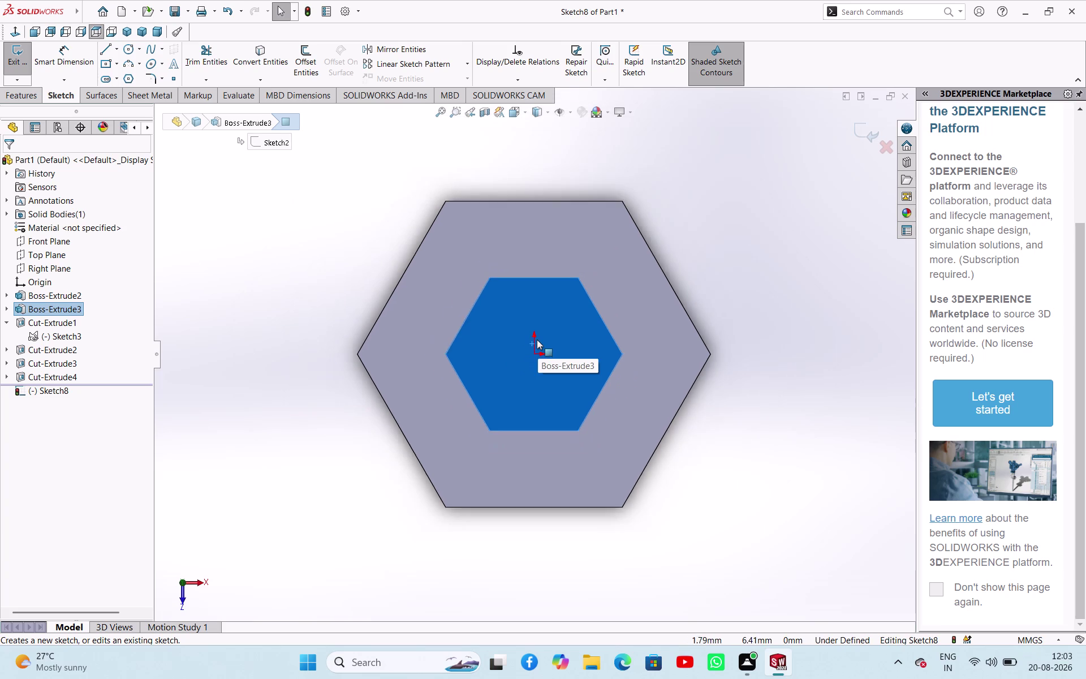
scroll(down, 3)
scroll(down, 3)
scroll(up, 3)
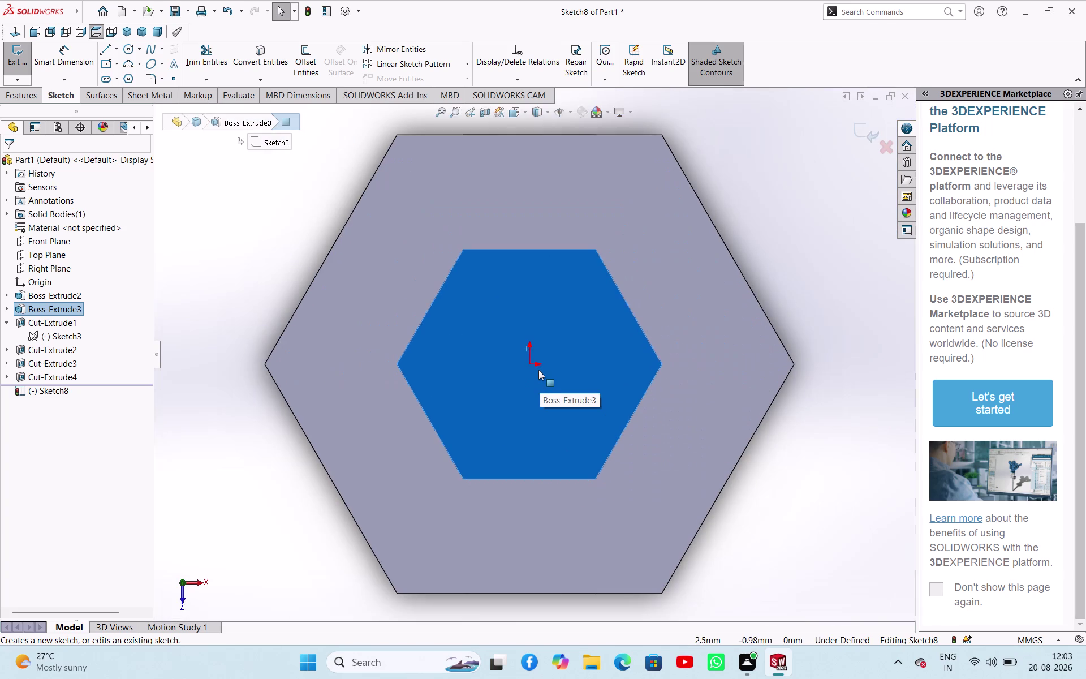
scroll(up, 3)
scroll(down, 3)
scroll(down, 3)
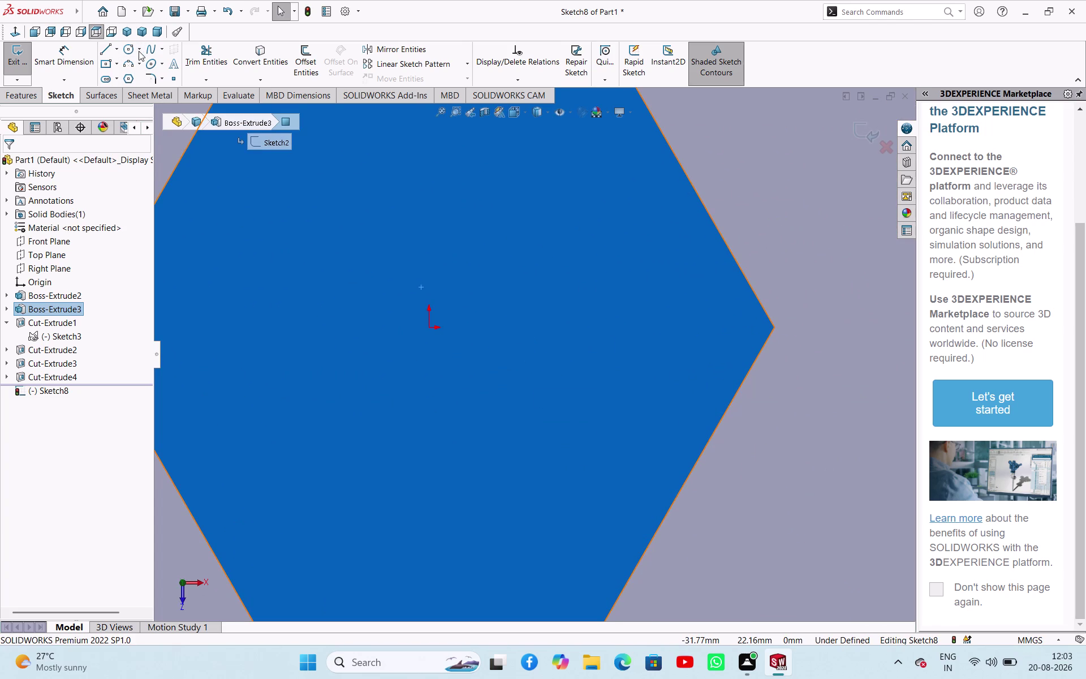
Start and cancel the Circle tool, zoom around, and clear the face selection.
click(132, 53)
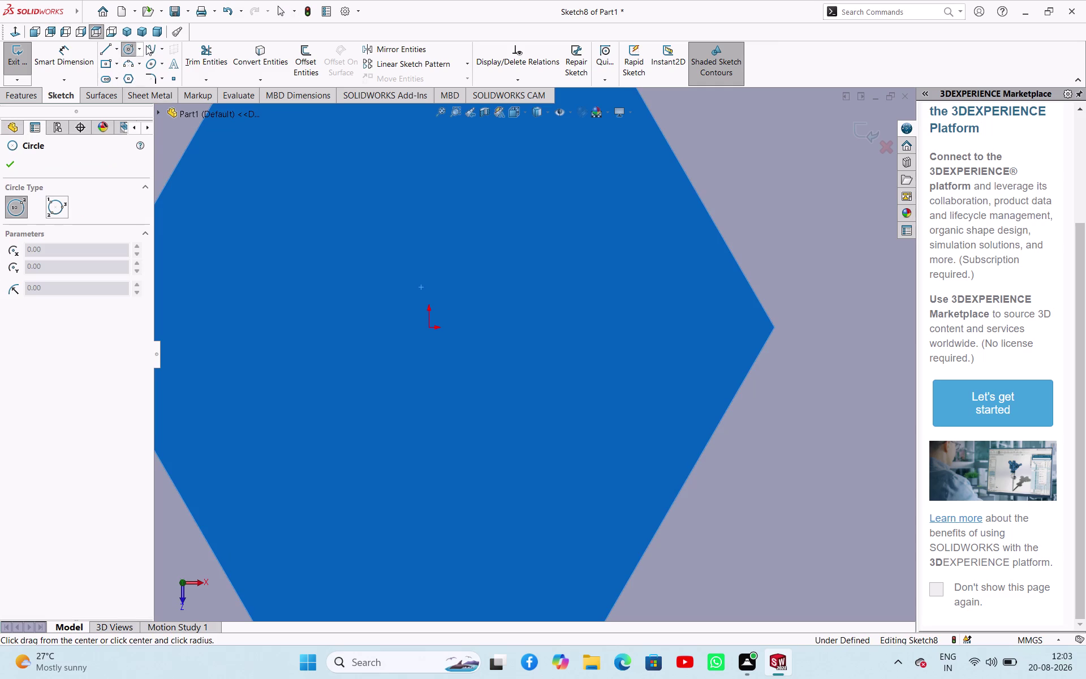
click(142, 47)
click(147, 61)
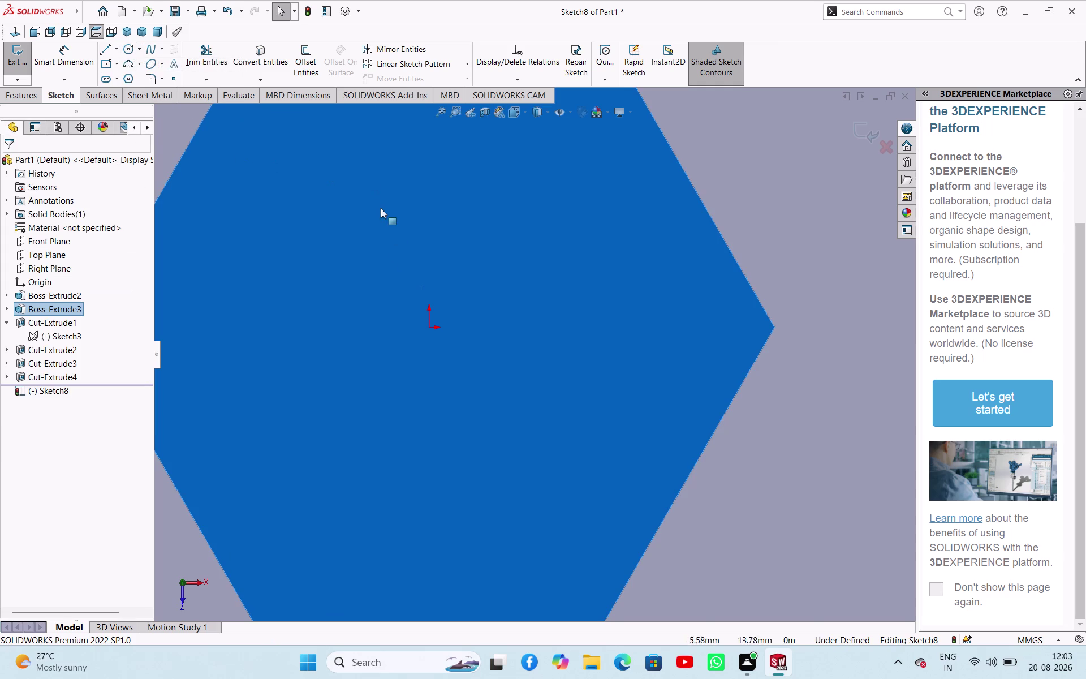
scroll(down, 3)
scroll(up, 3)
scroll(down, 3)
scroll(up, 3)
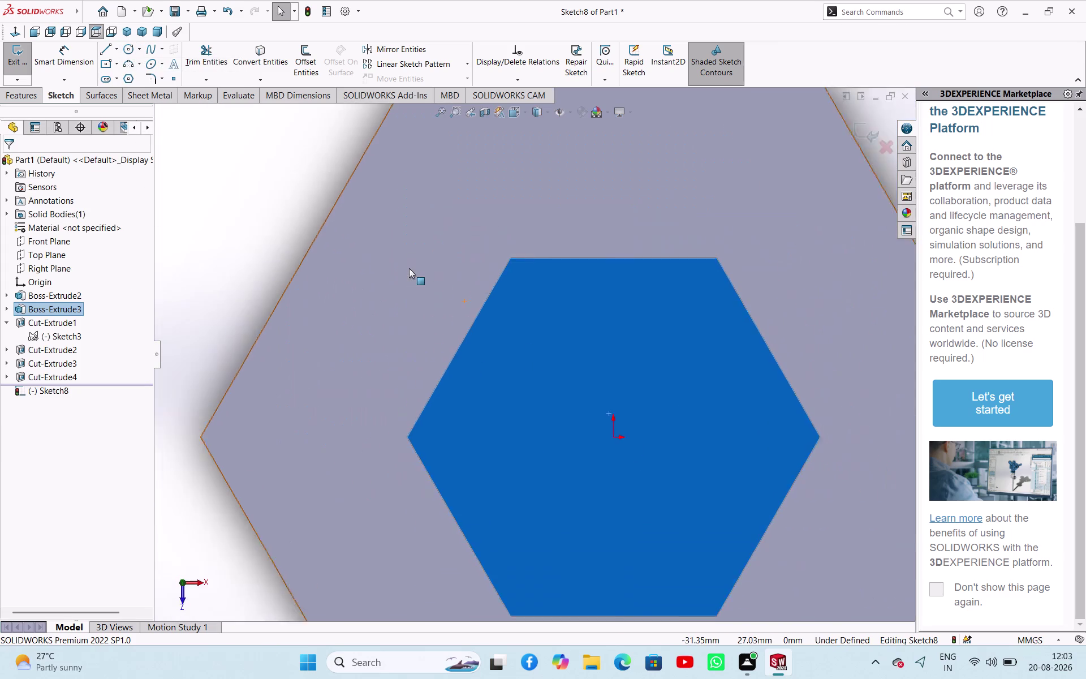
scroll(up, 3)
key(Escape)
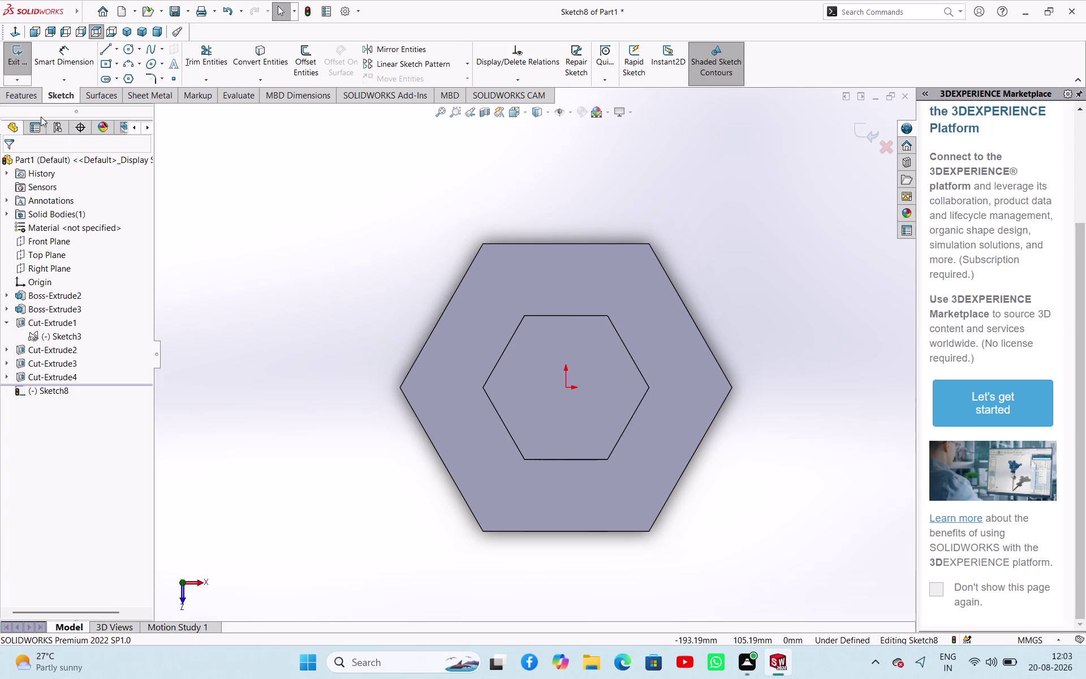
click(118, 45)
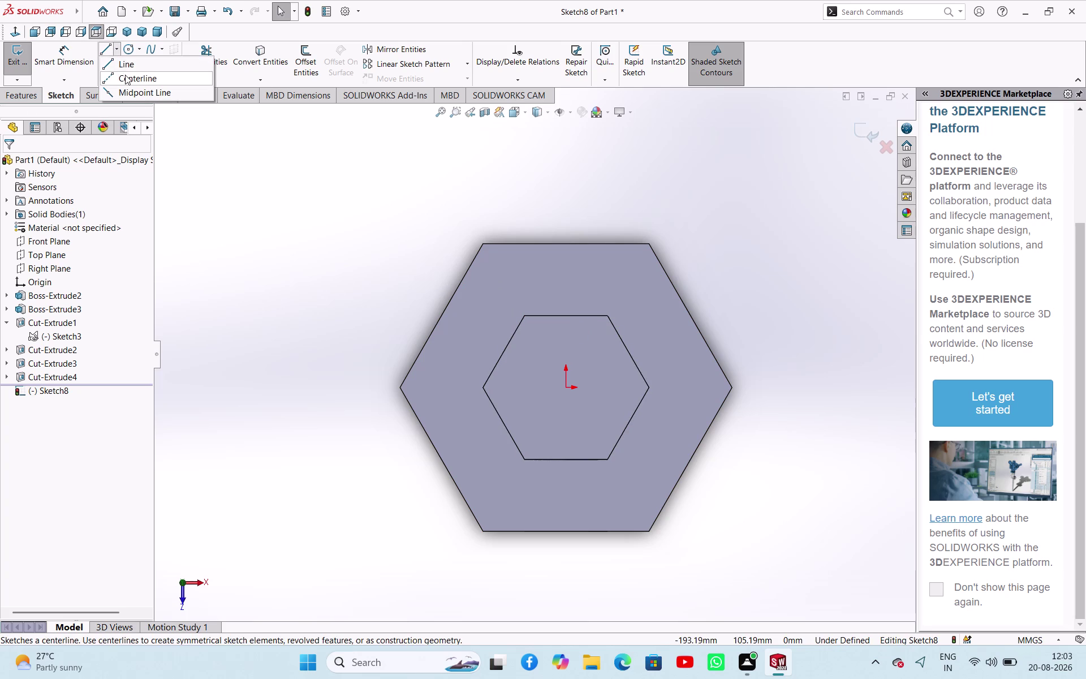
Draw a vertical centerline from the hexagon's top through the origin to below its bottom.
click(128, 75)
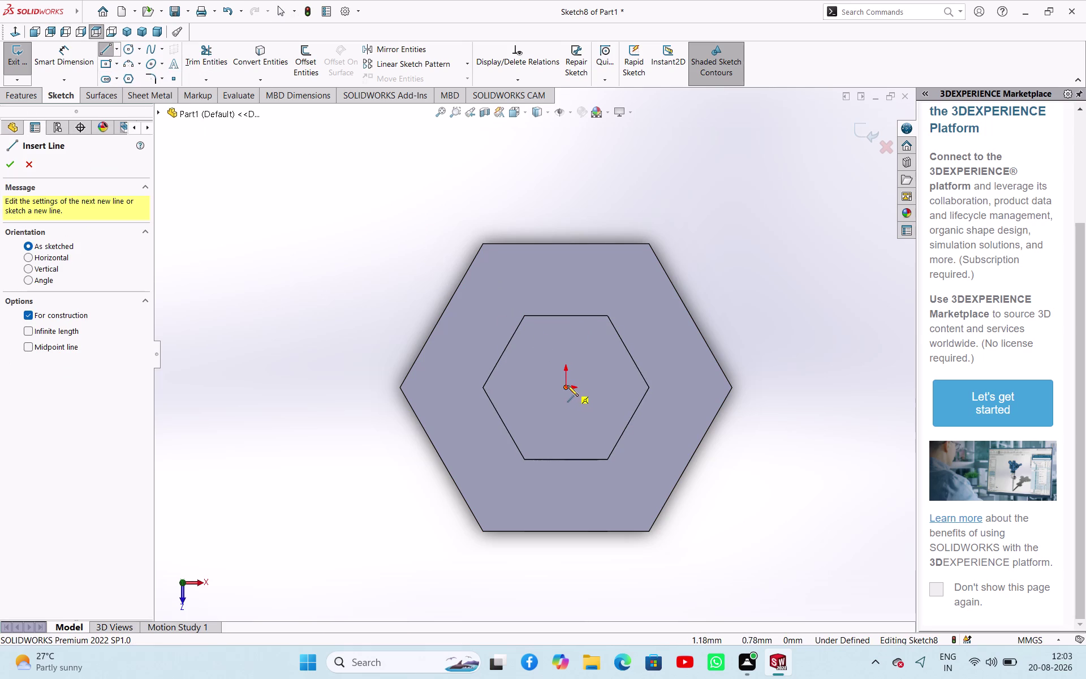
click(565, 242)
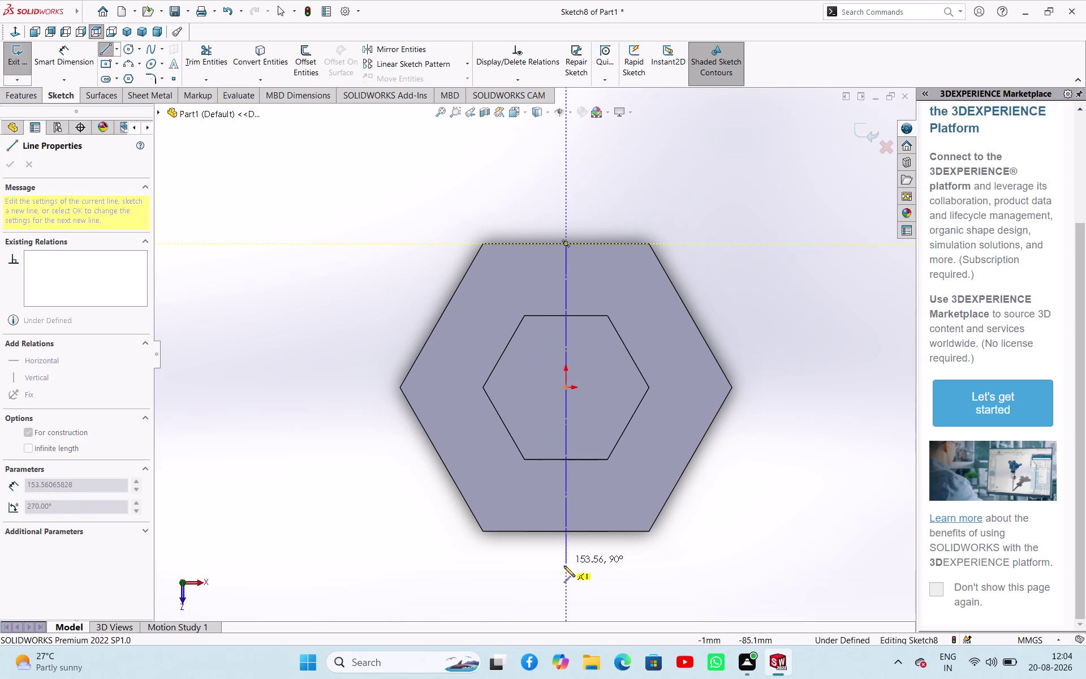
click(568, 566)
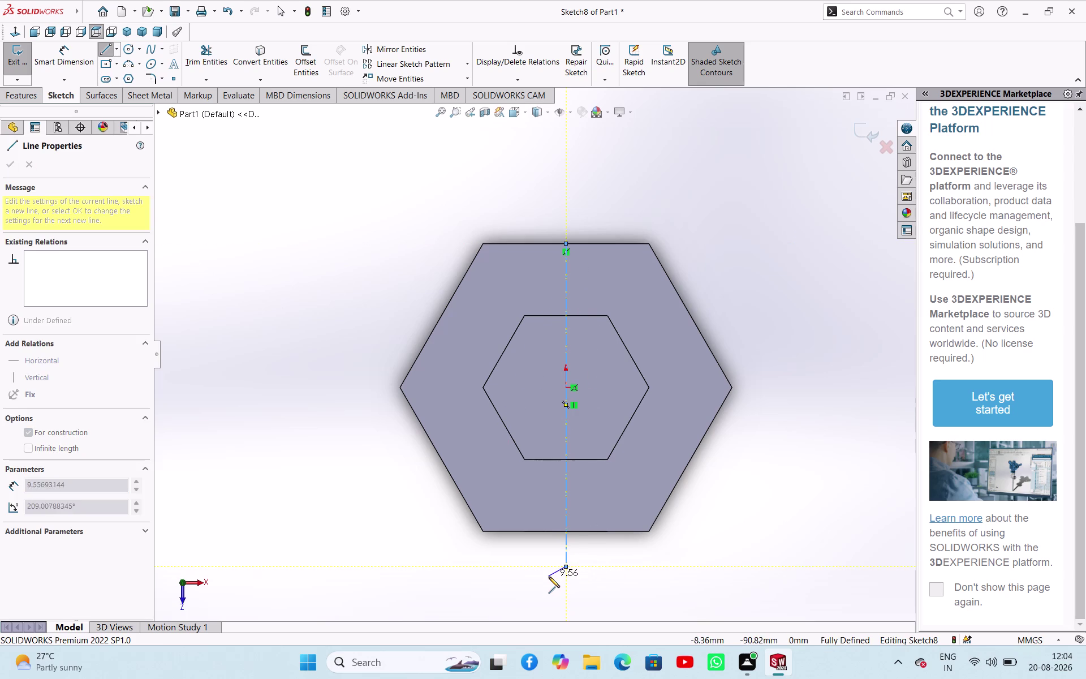
right_click(546, 577)
click(570, 541)
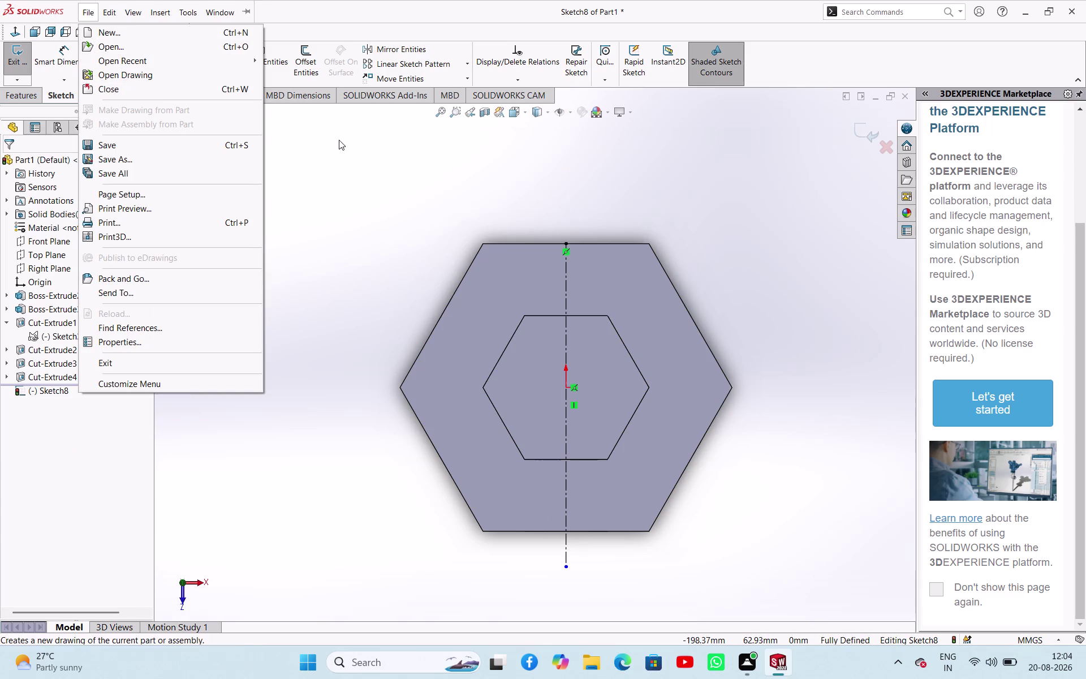
click(356, 186)
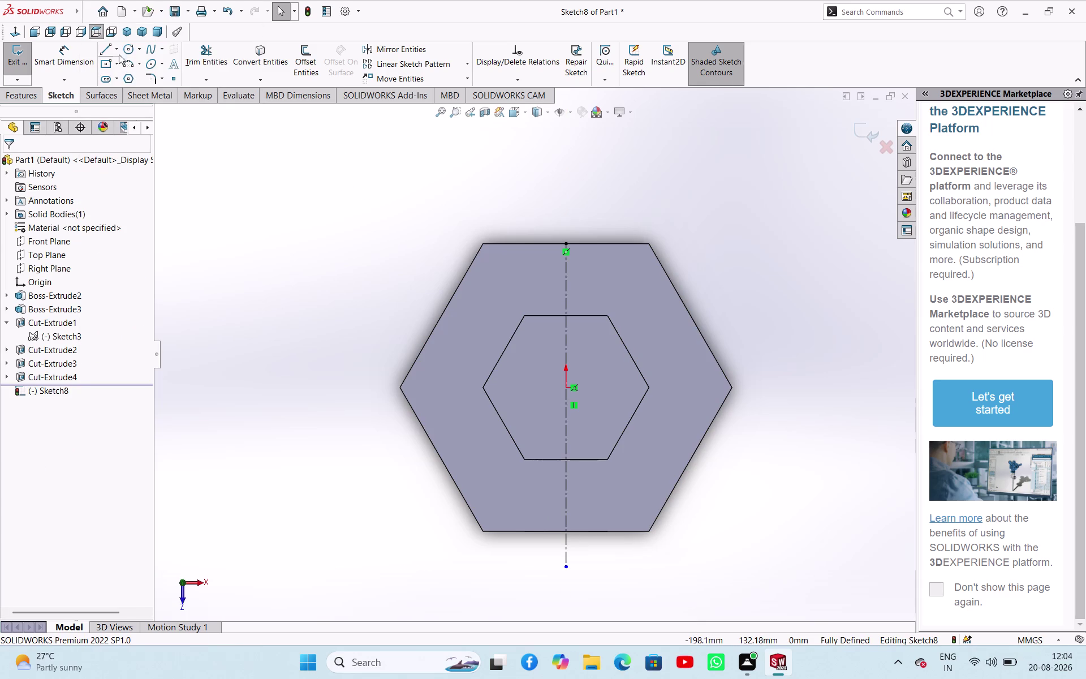
Try a midpoint centerline from the inner hexagon's corner, then cancel it.
click(104, 51)
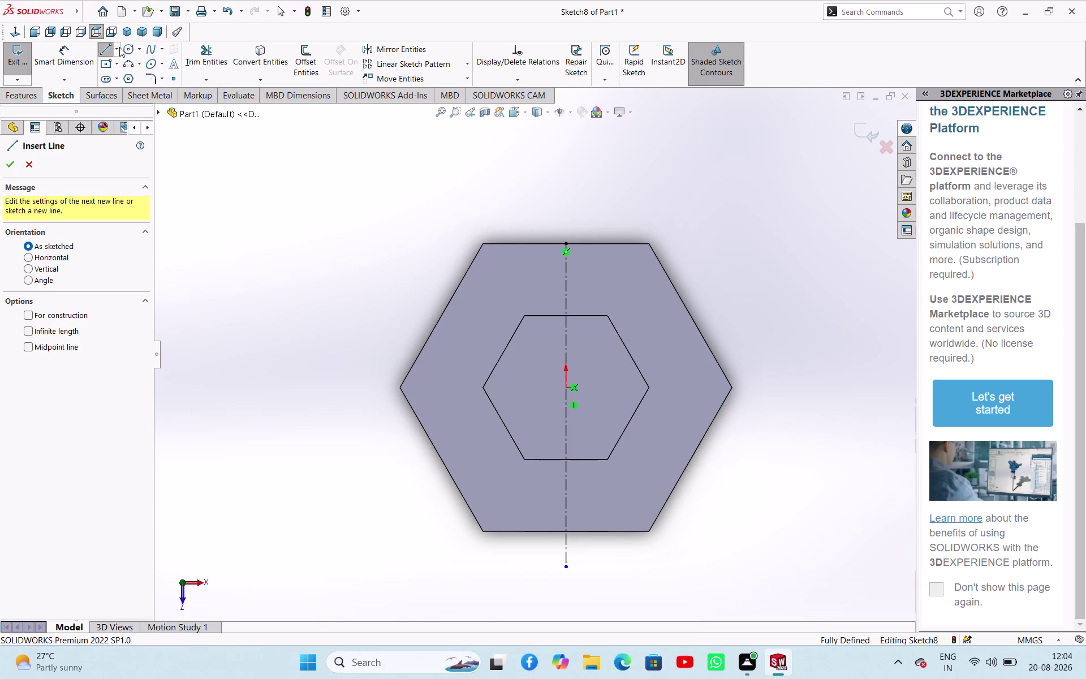
click(122, 47)
click(116, 48)
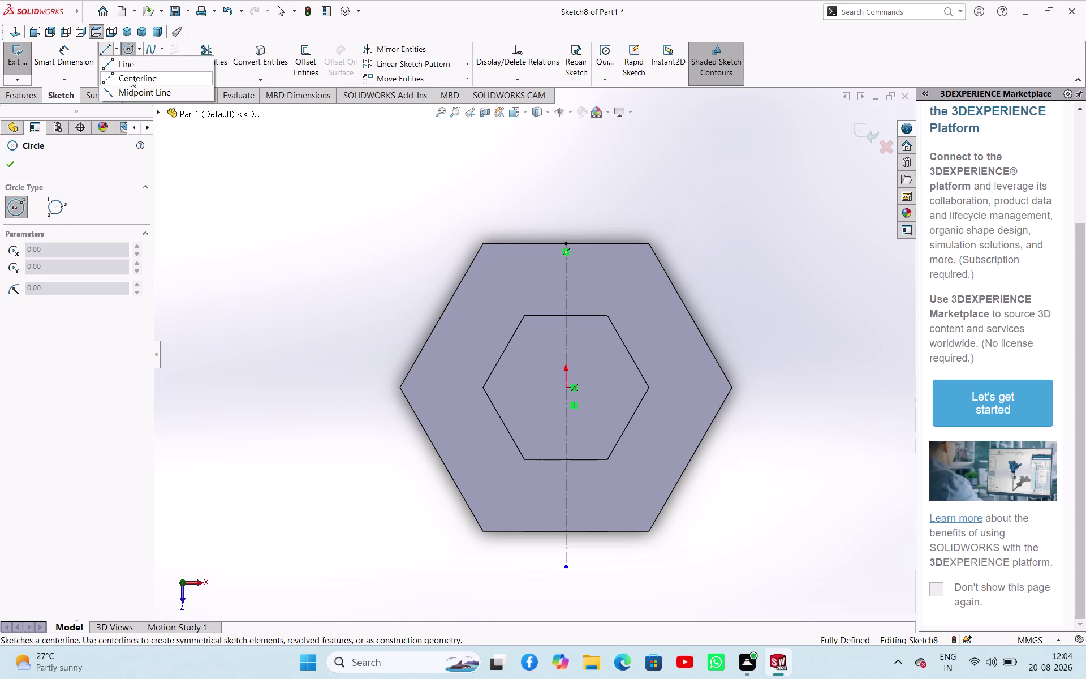
click(132, 77)
click(50, 346)
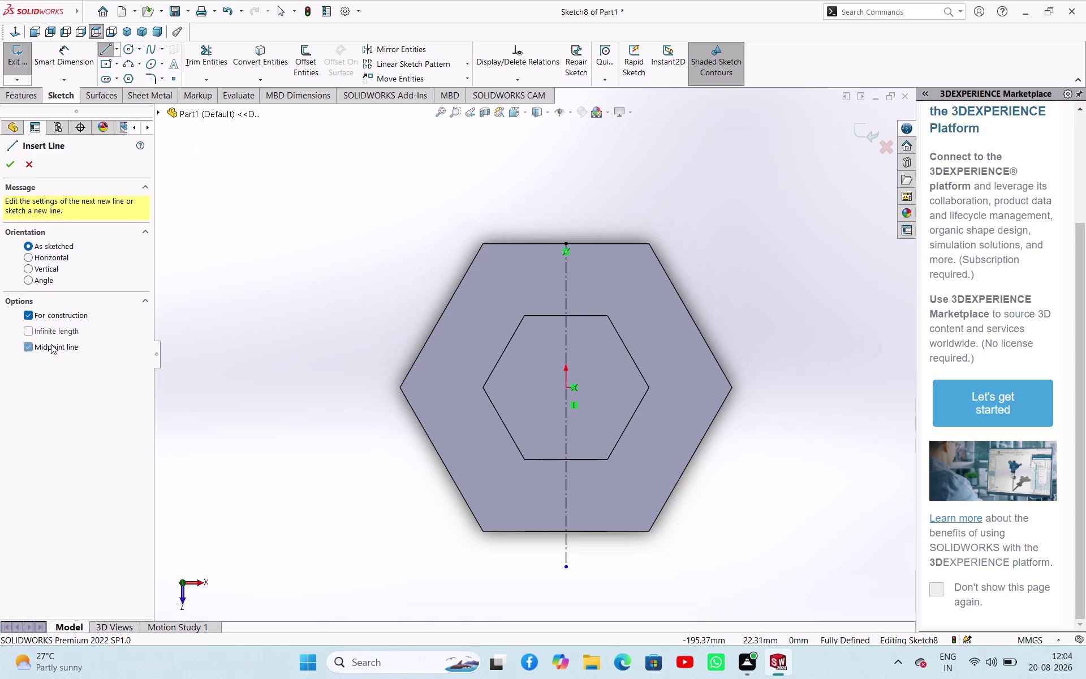
click(732, 387)
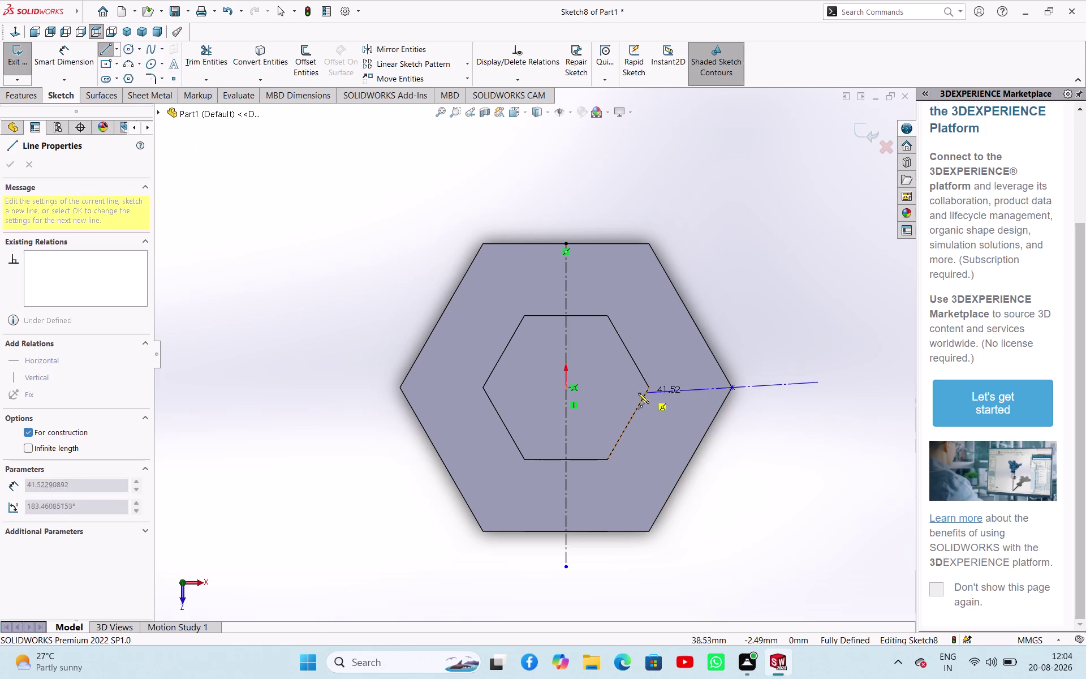
key(Escape)
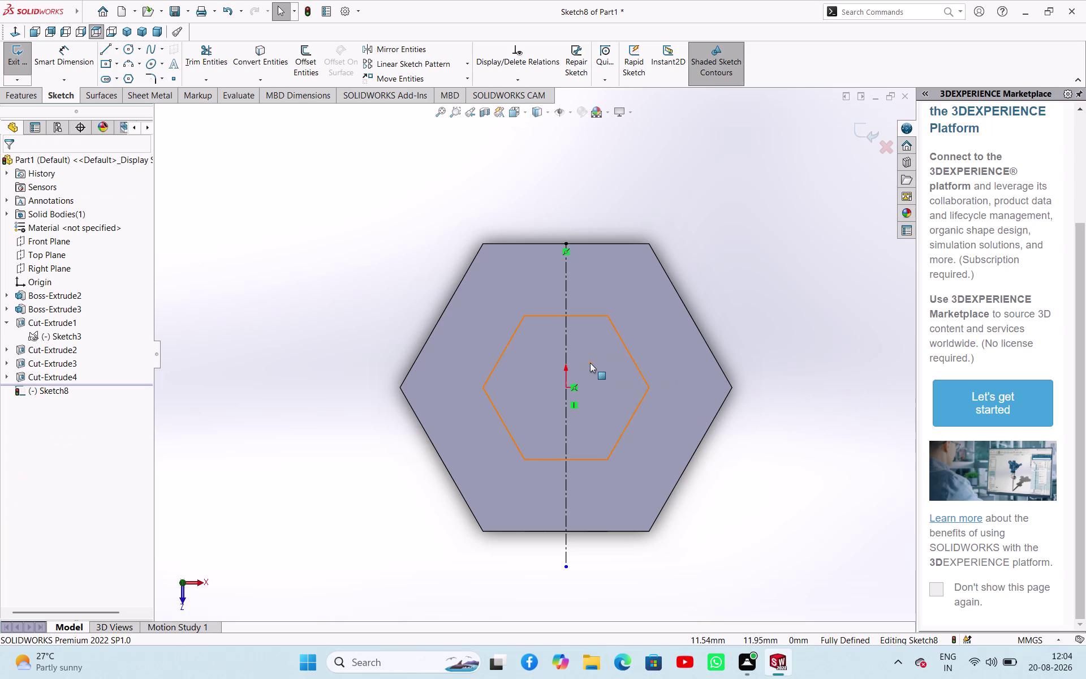
Choose Centerline with Midpoint line and start it at the hexagon's centre.
click(118, 52)
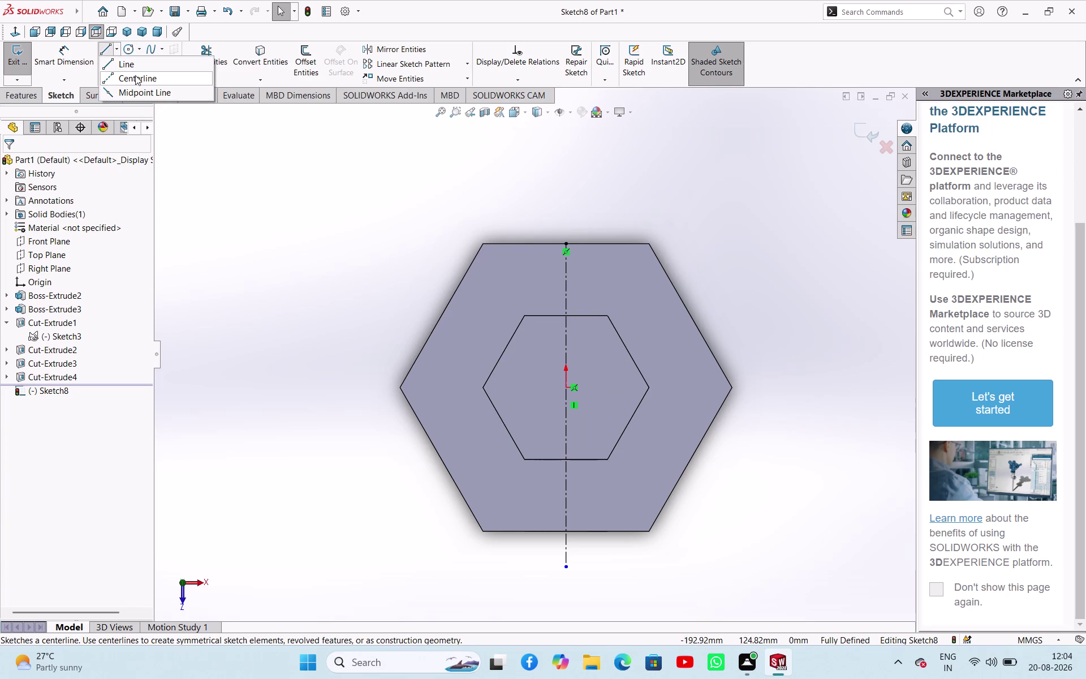
click(133, 75)
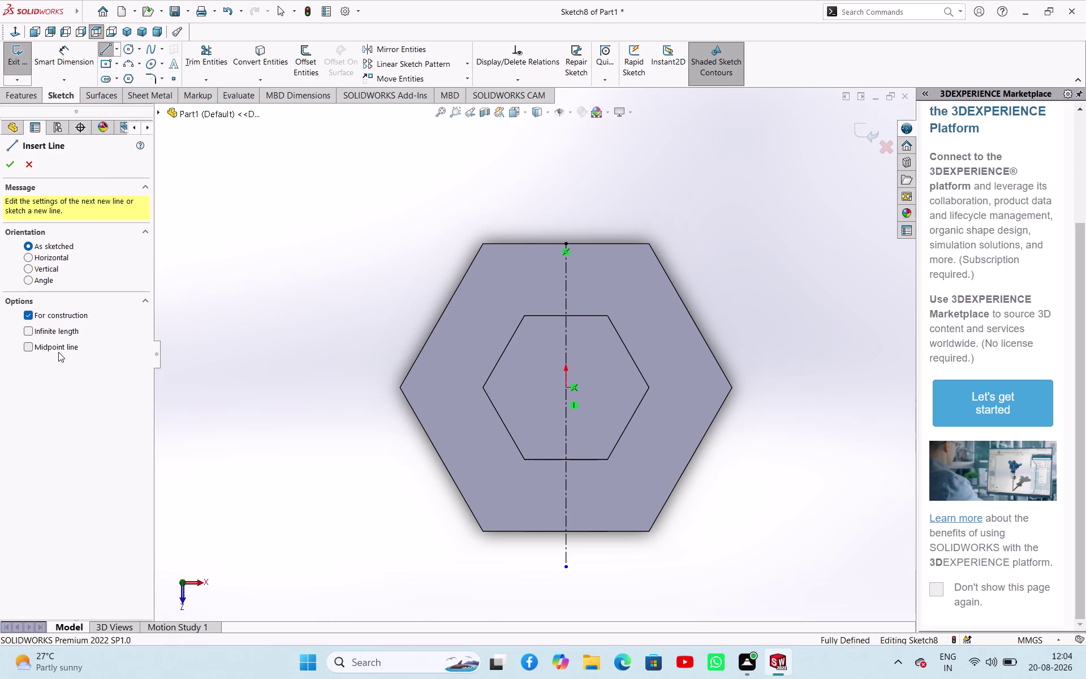
click(58, 352)
click(65, 349)
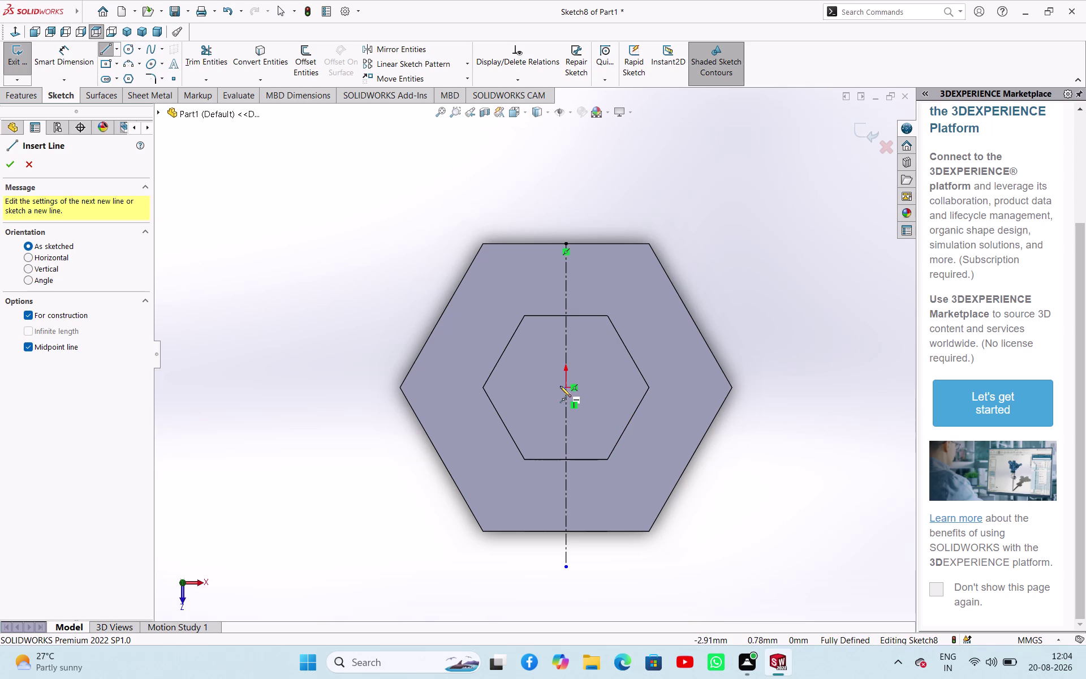
scroll(up, 3)
scroll(down, 3)
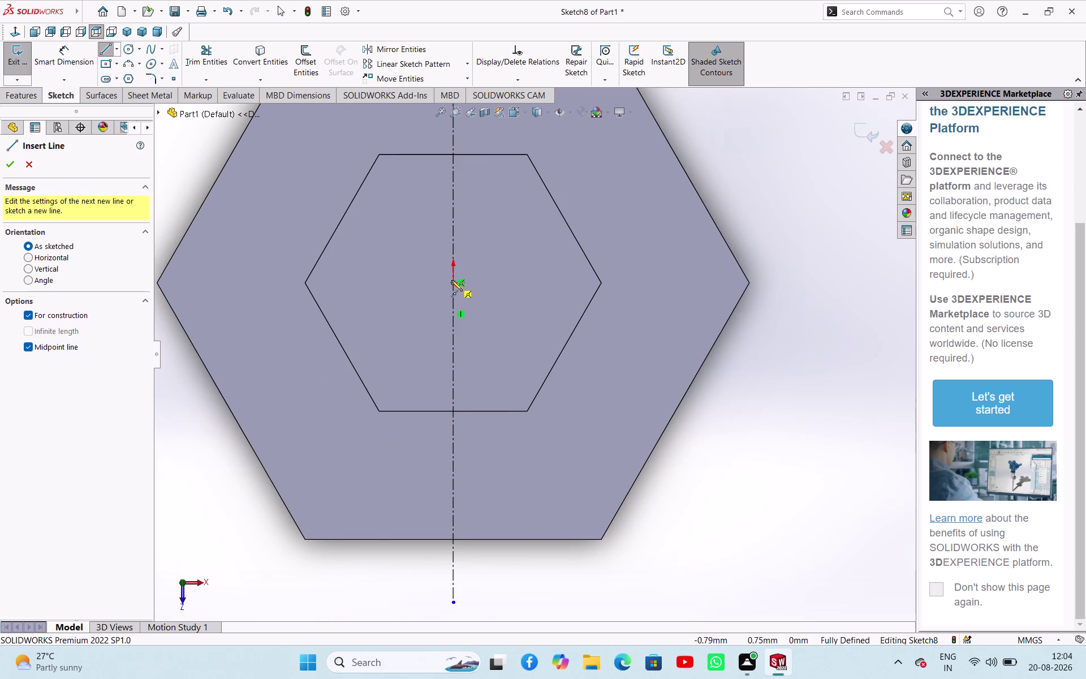
click(452, 282)
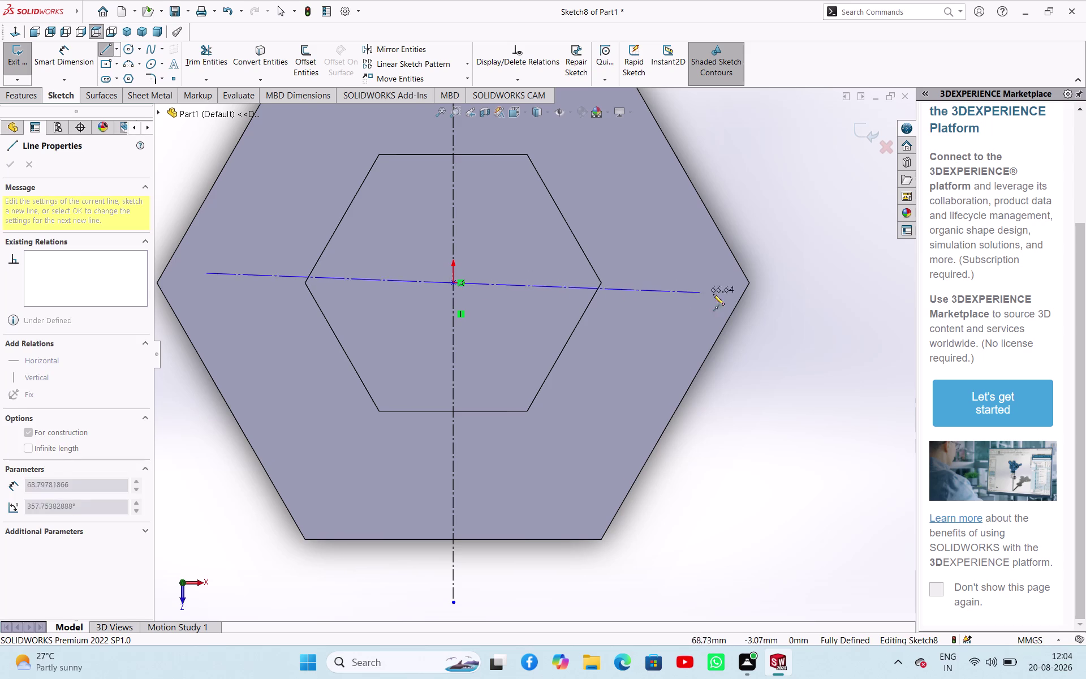
End the horizontal centerline past the hexagon's right corner and stop line drawing.
click(791, 286)
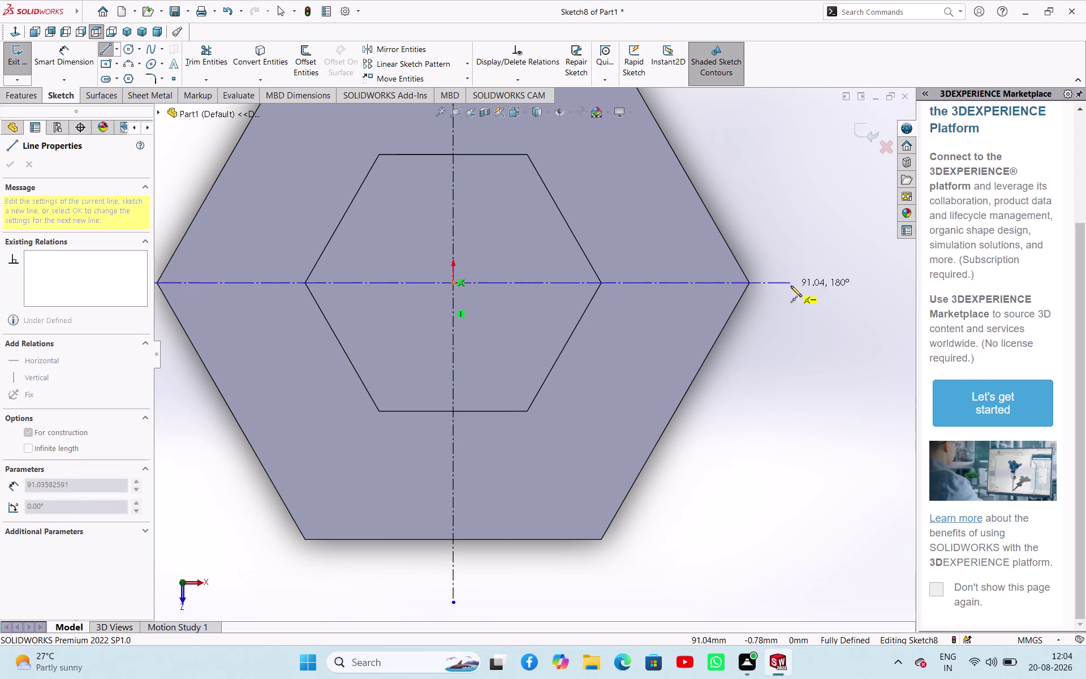
right_click(772, 294)
click(808, 299)
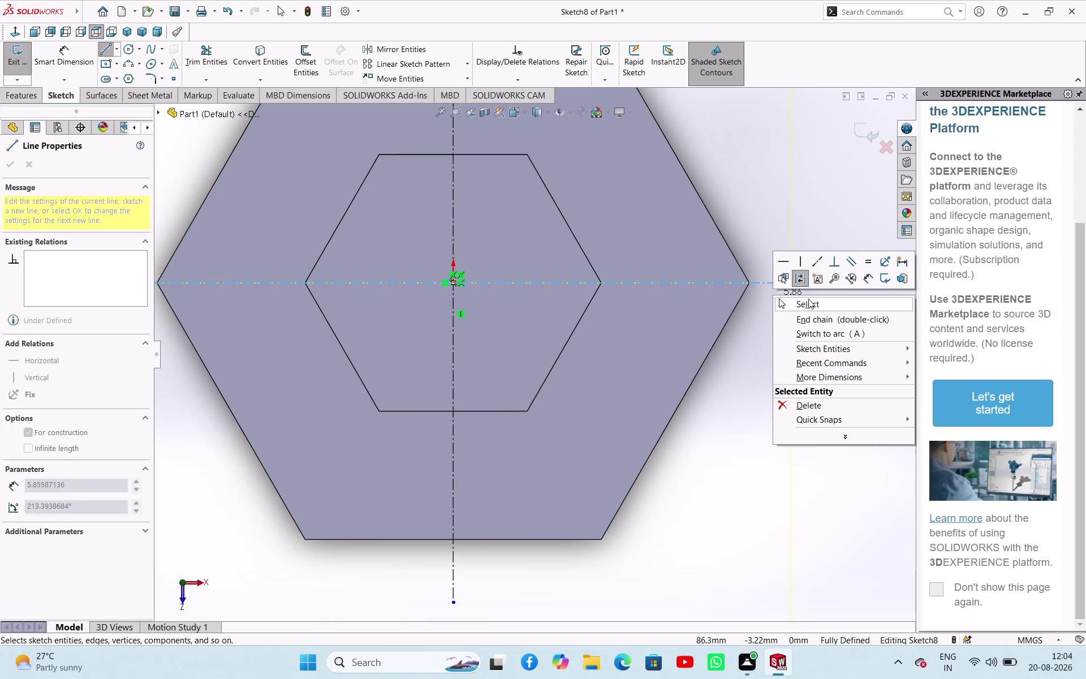
Pick the Circle tool and select the point at the hexagon's centre.
click(121, 47)
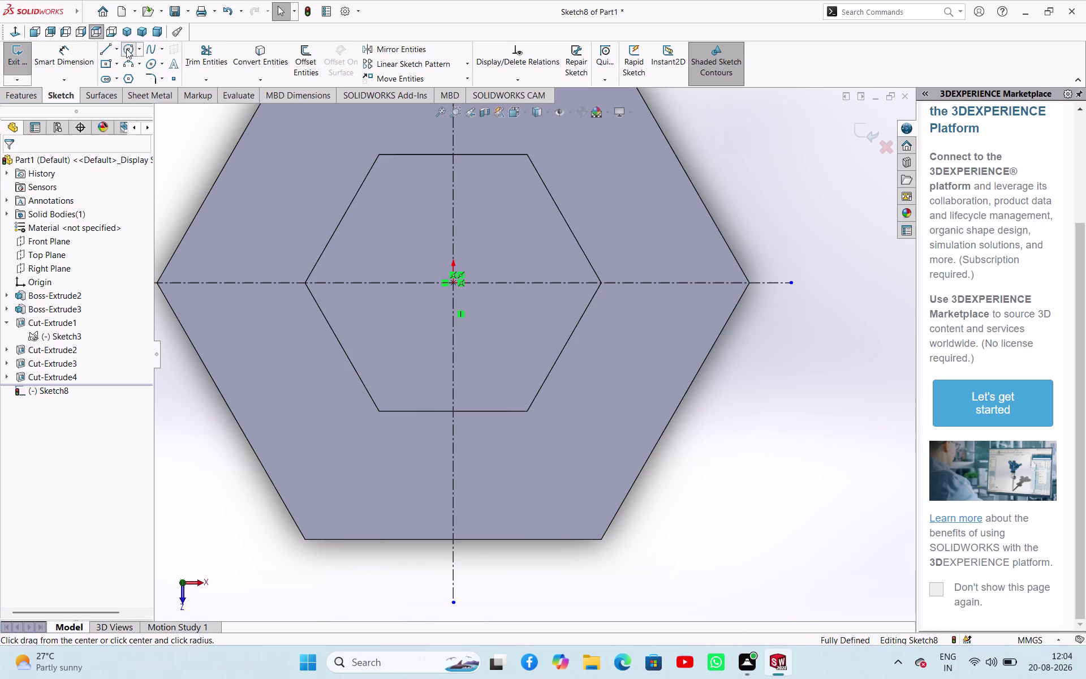
click(142, 50)
click(145, 66)
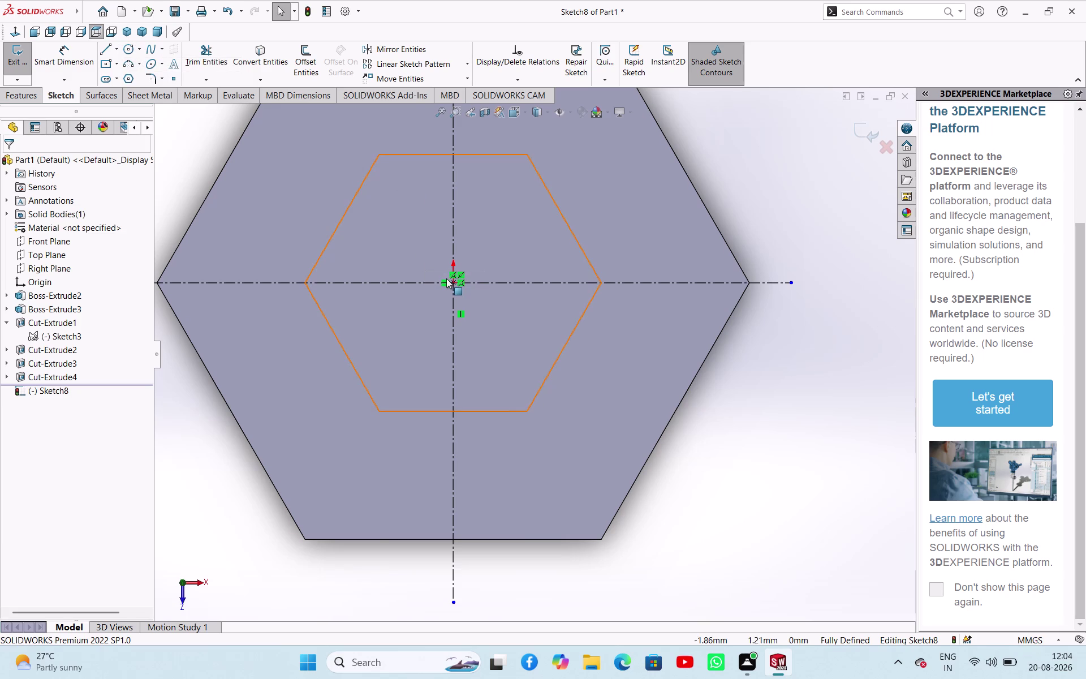
scroll(up, 3)
scroll(down, 3)
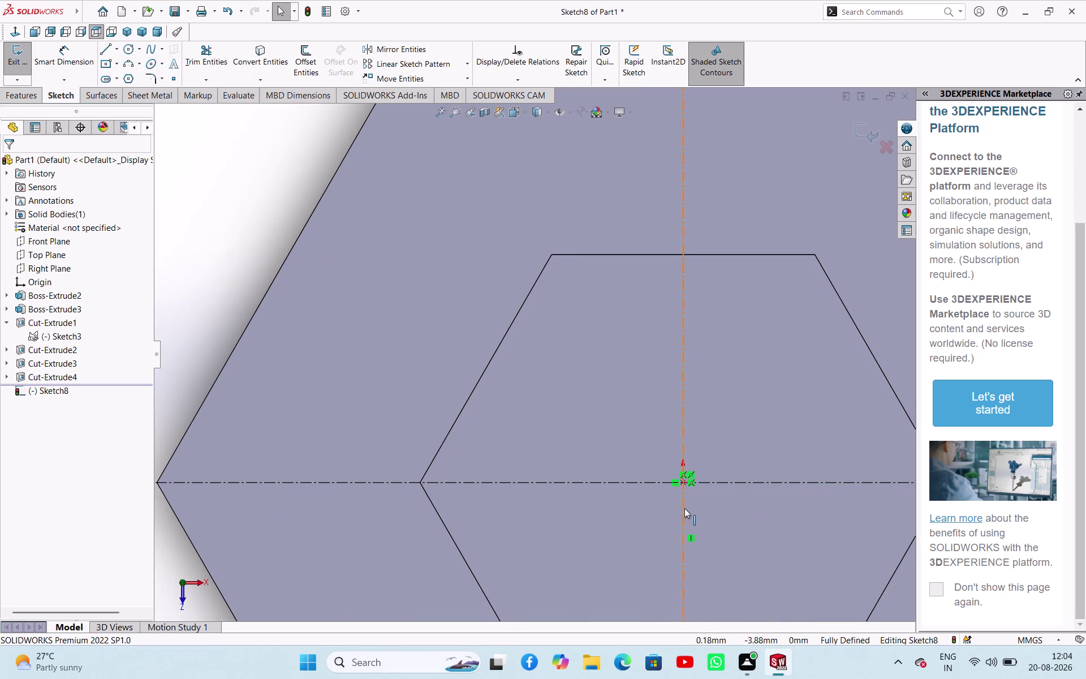
click(683, 480)
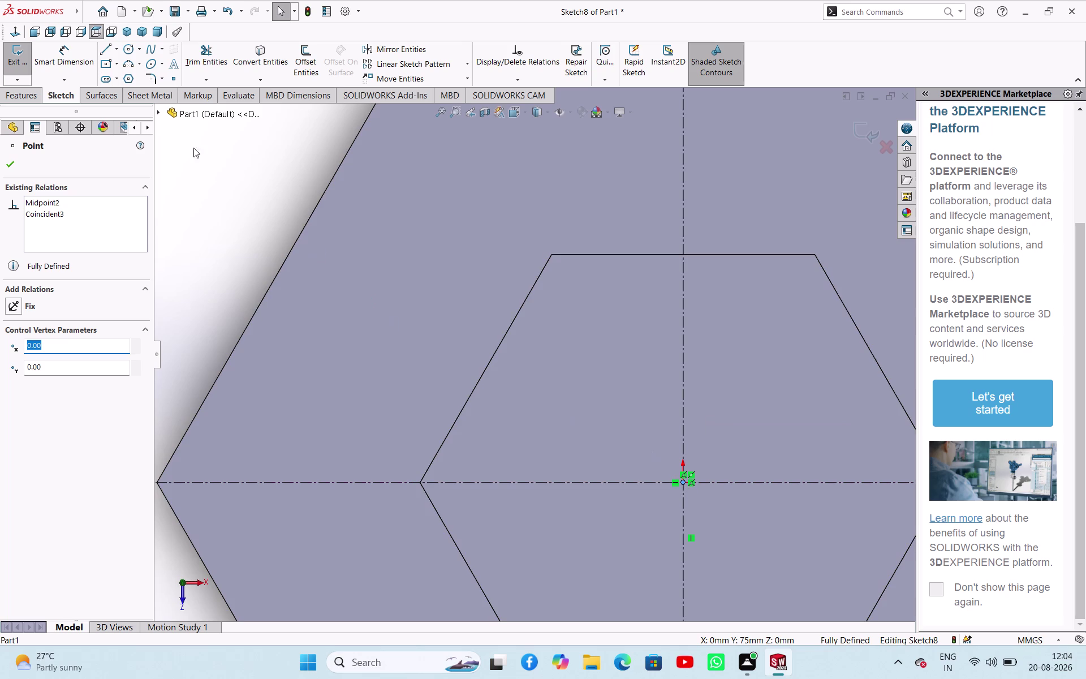
click(129, 48)
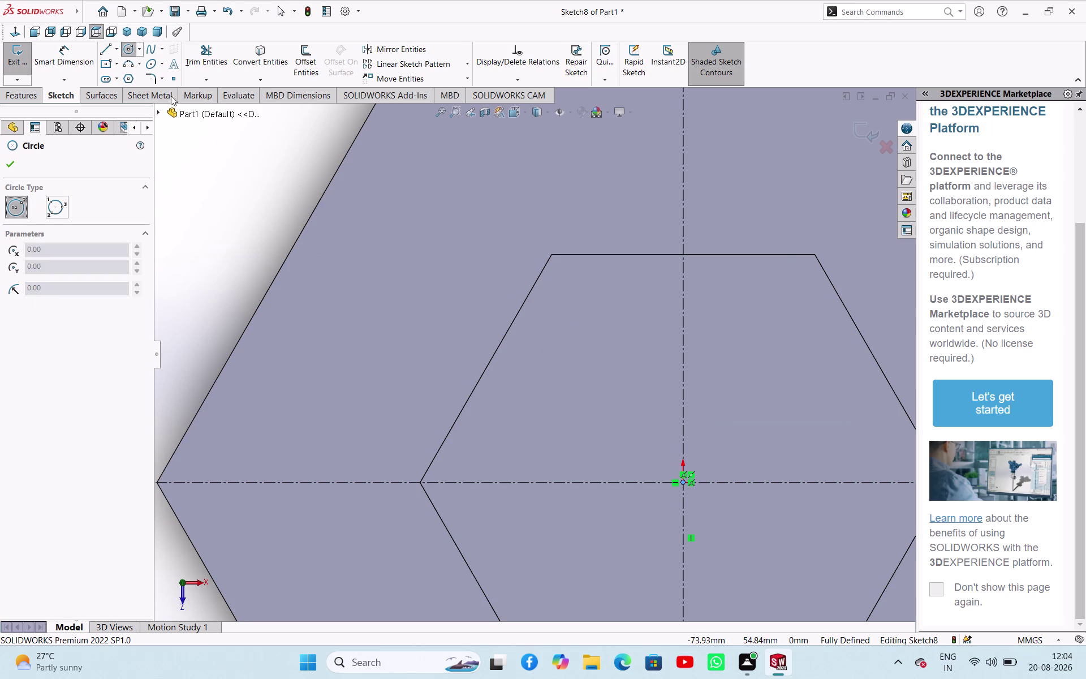
click(139, 47)
click(142, 58)
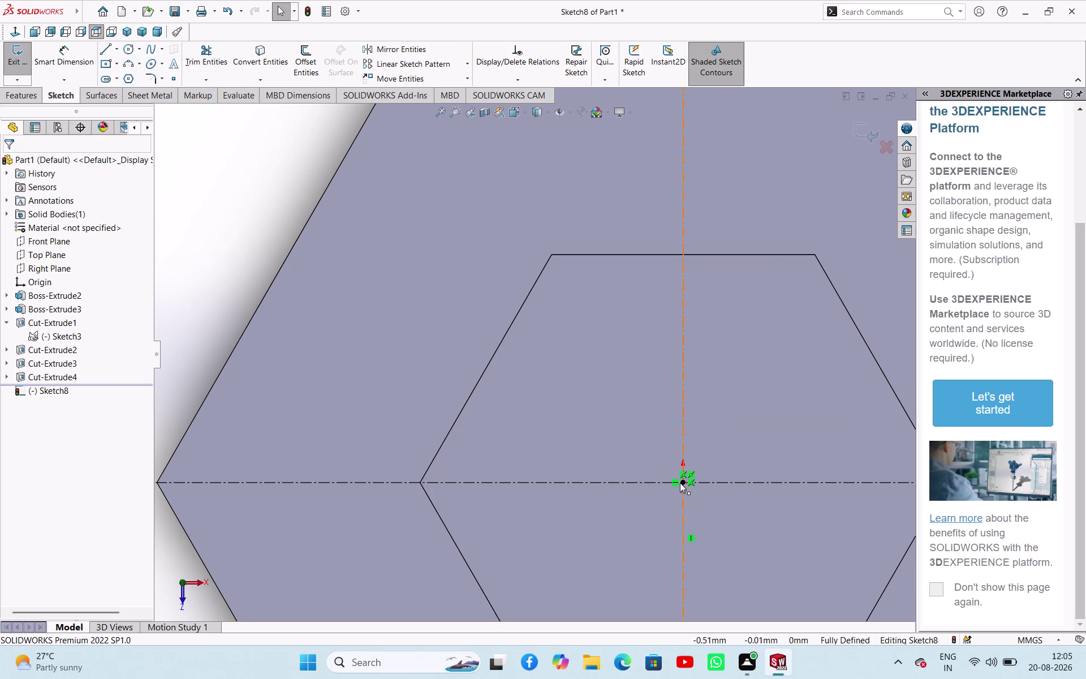
drag(680, 482, 694, 482)
scroll(down, 3)
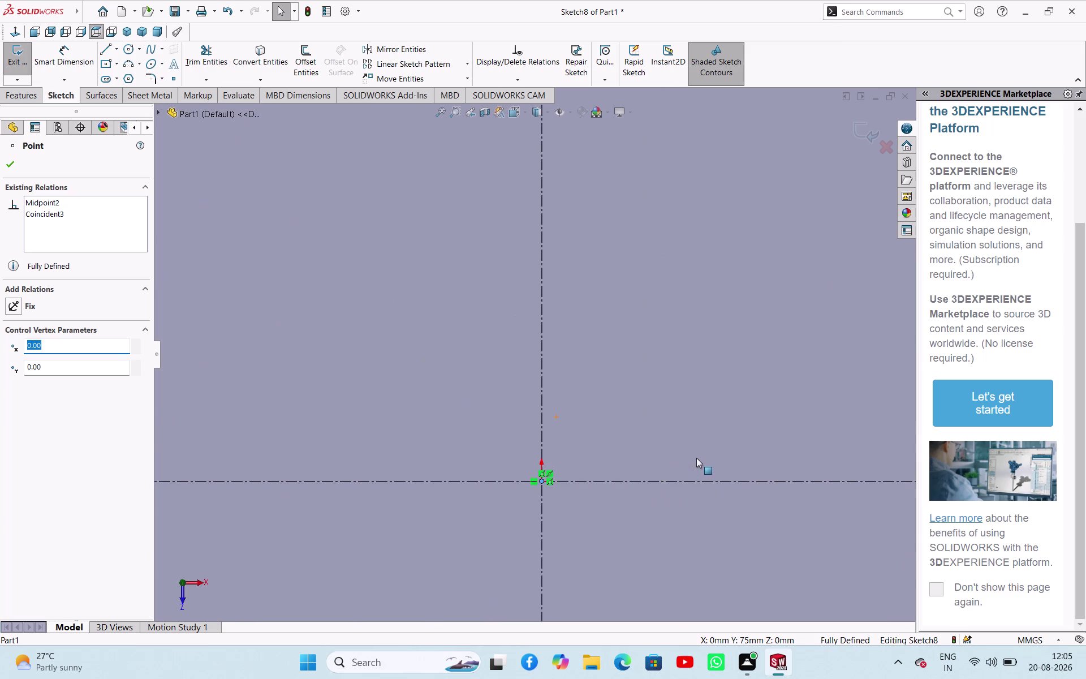
scroll(up, 3)
scroll(up, 3)
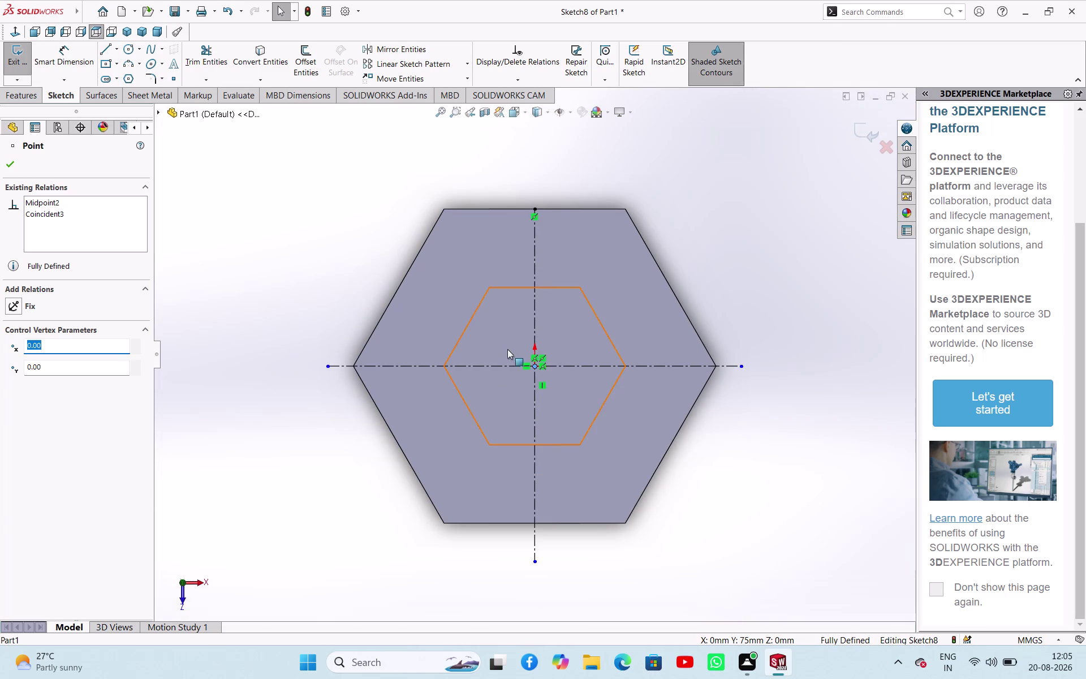
scroll(down, 3)
scroll(down, 3)
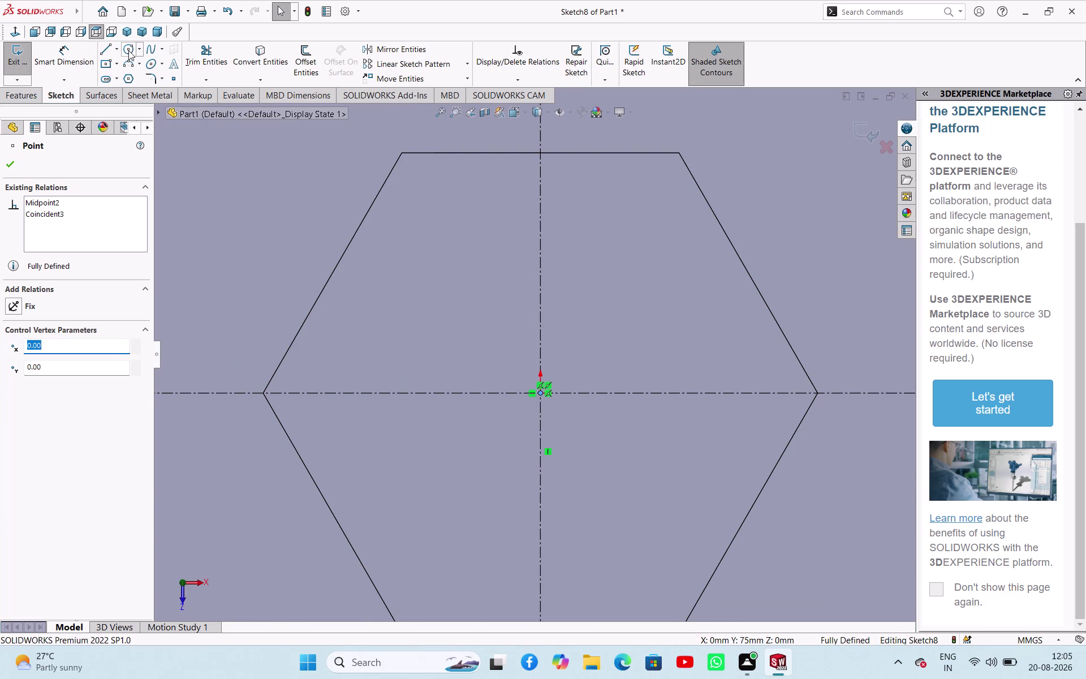
Draw a roughly 11.5 mm circle centred on the origin, cancelling the extra attempts.
click(129, 50)
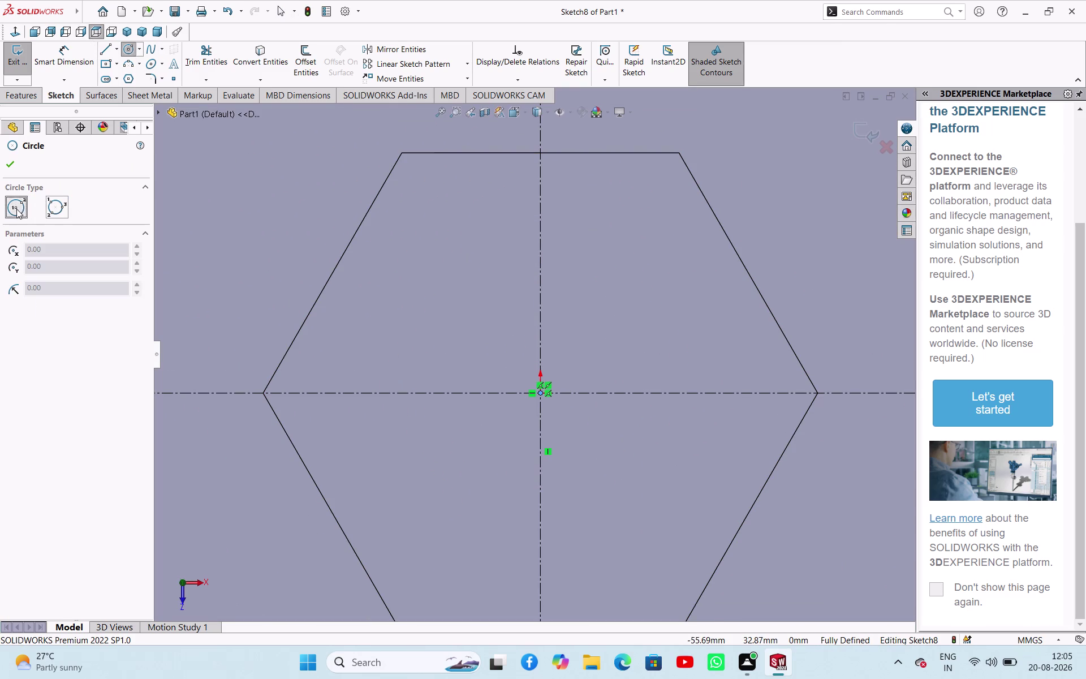
click(13, 201)
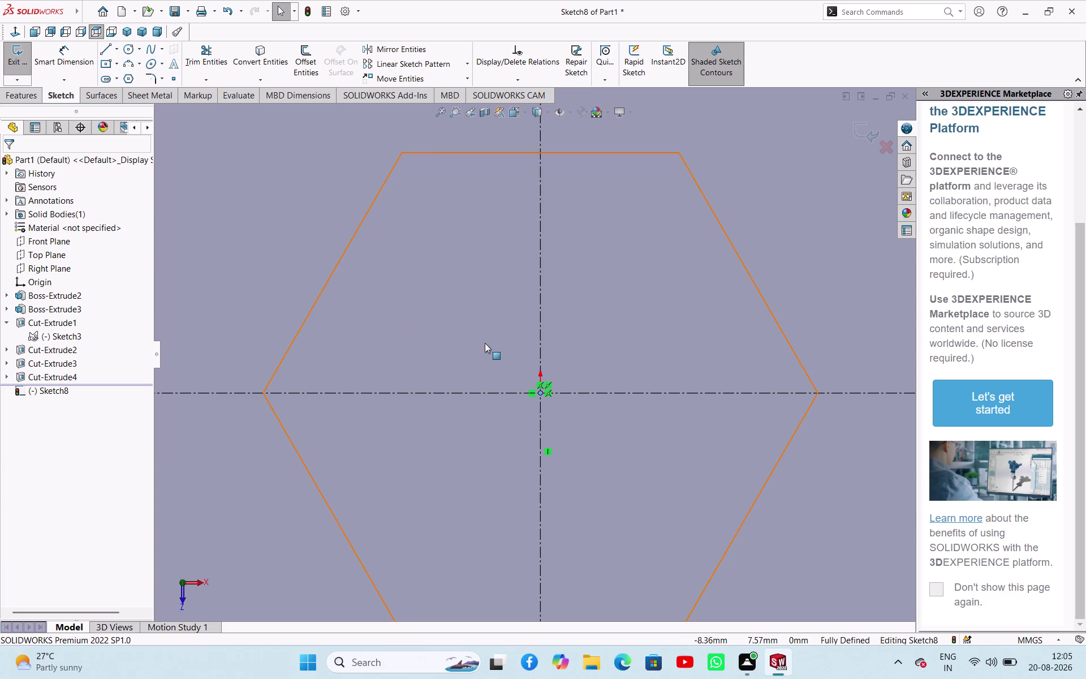
click(126, 46)
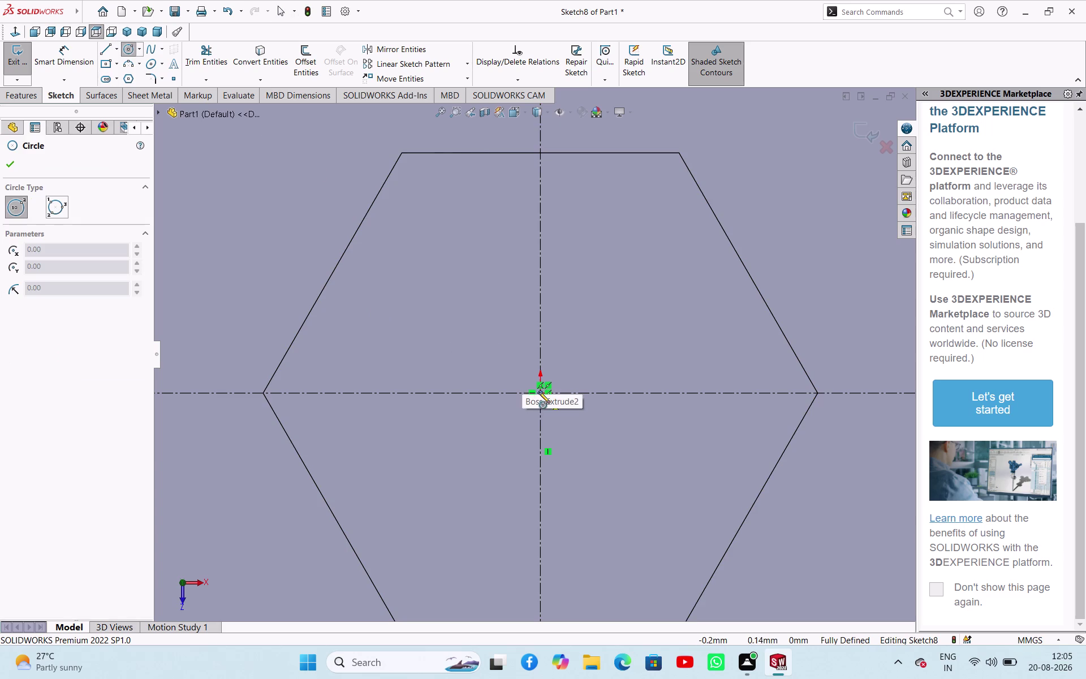
drag(539, 389, 554, 388)
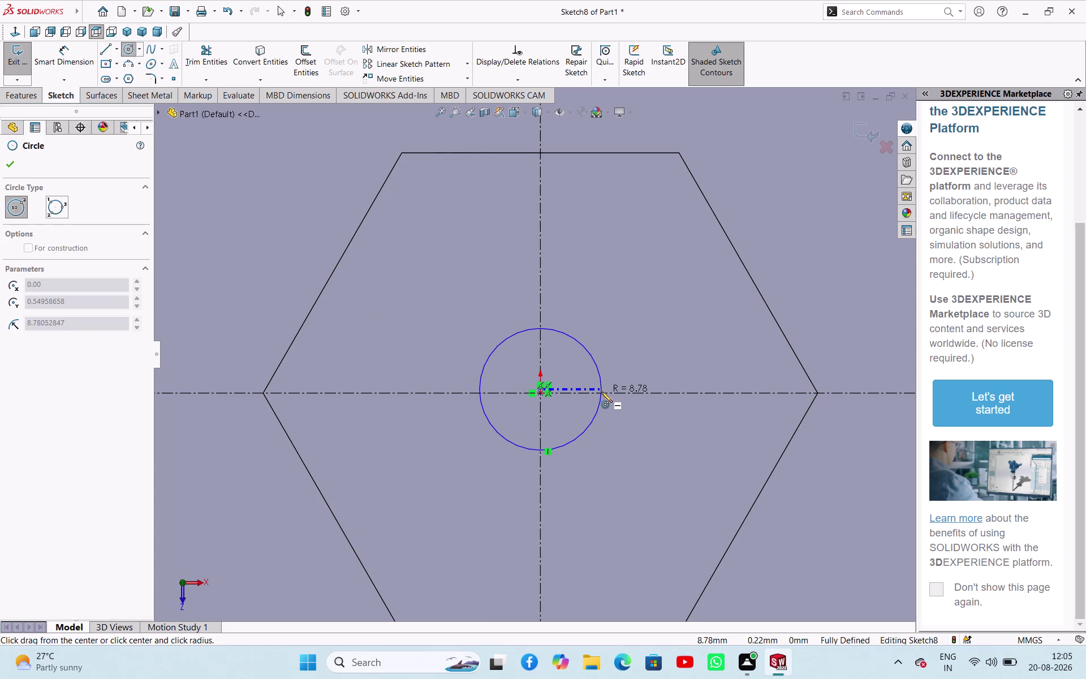
key(Escape)
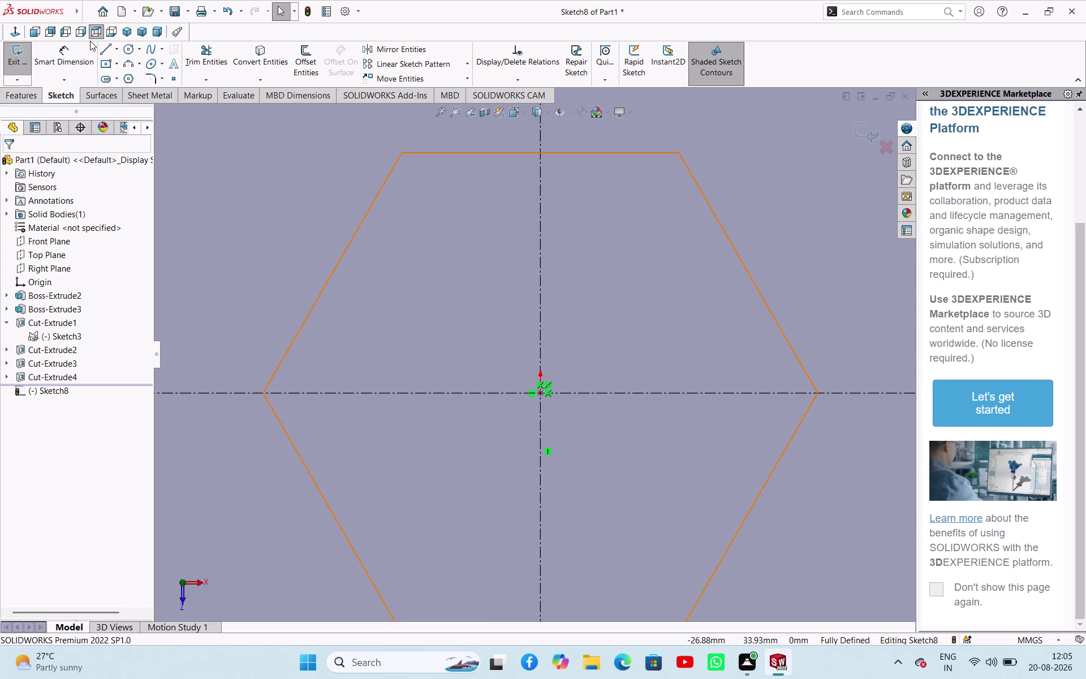
click(131, 52)
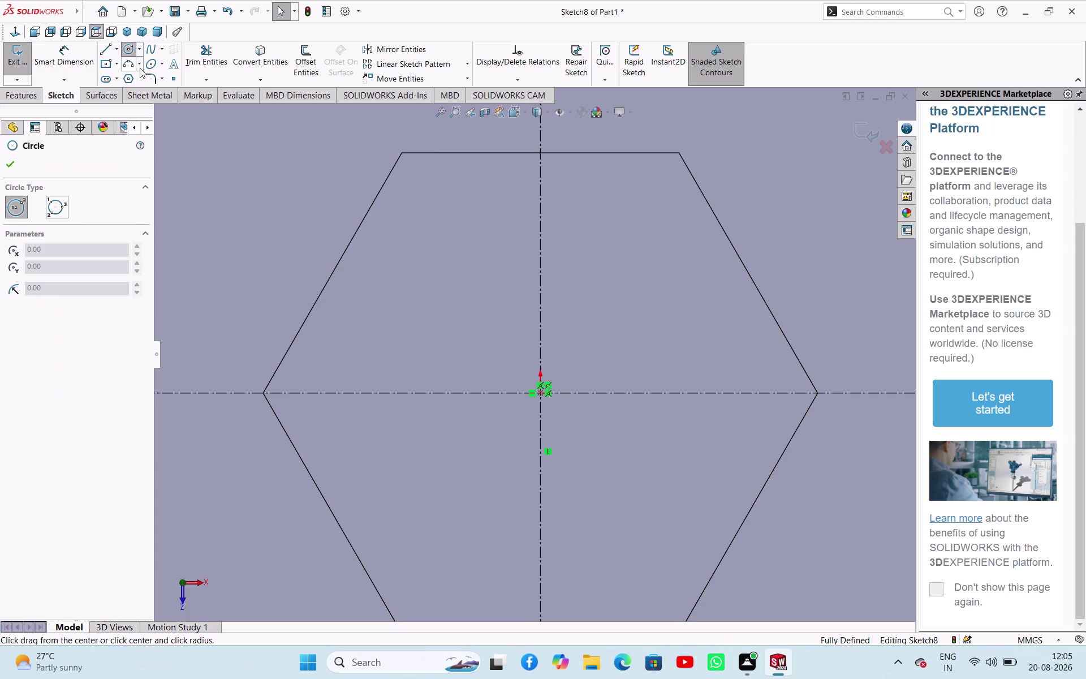
scroll(up, 3)
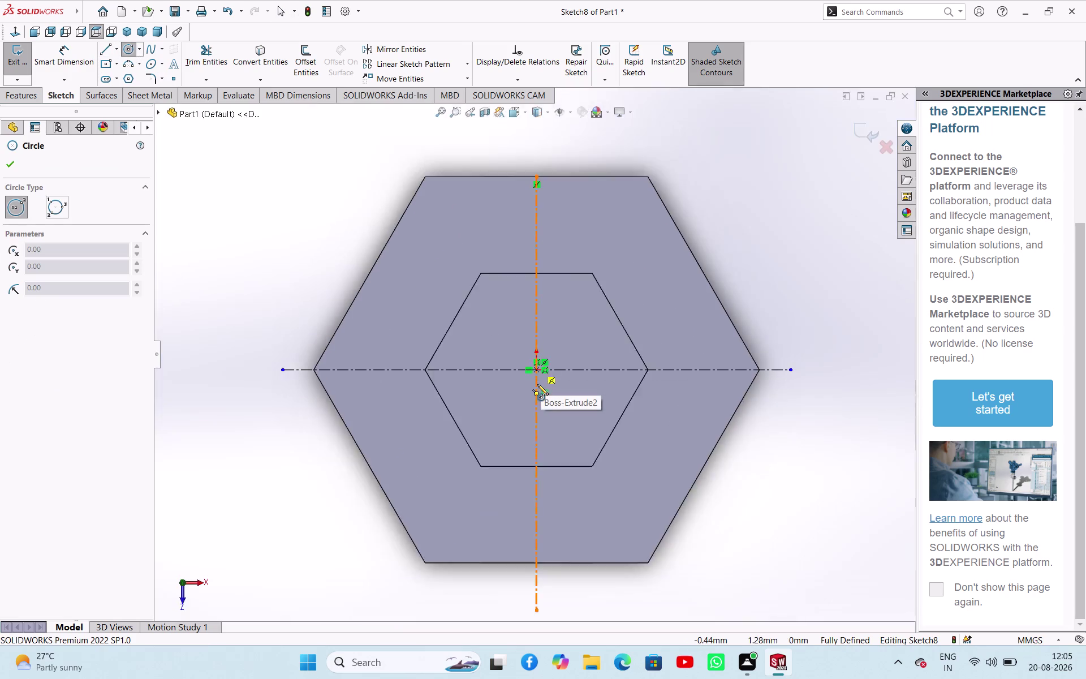
scroll(down, 3)
scroll(down, 3)
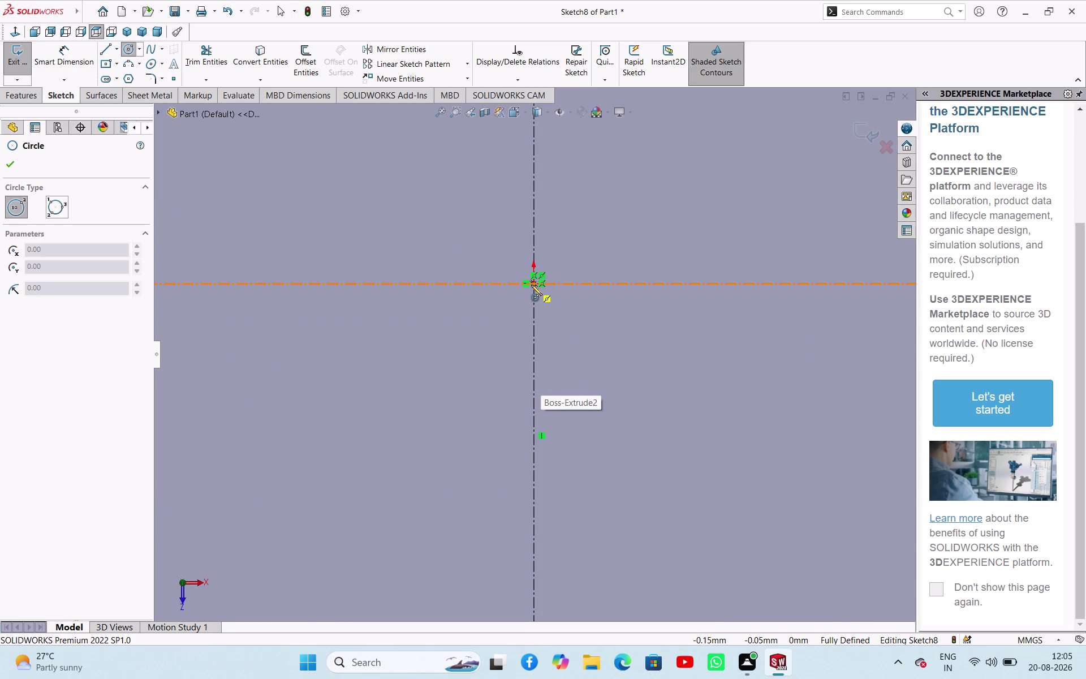
drag(531, 283, 541, 282)
click(636, 304)
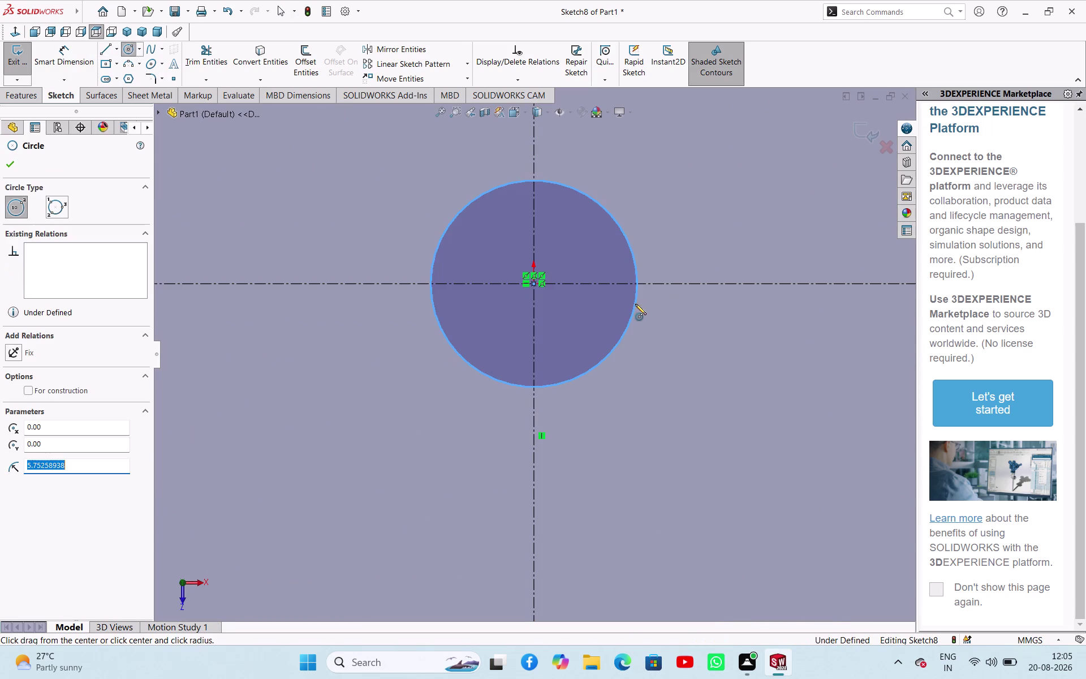
scroll(down, 3)
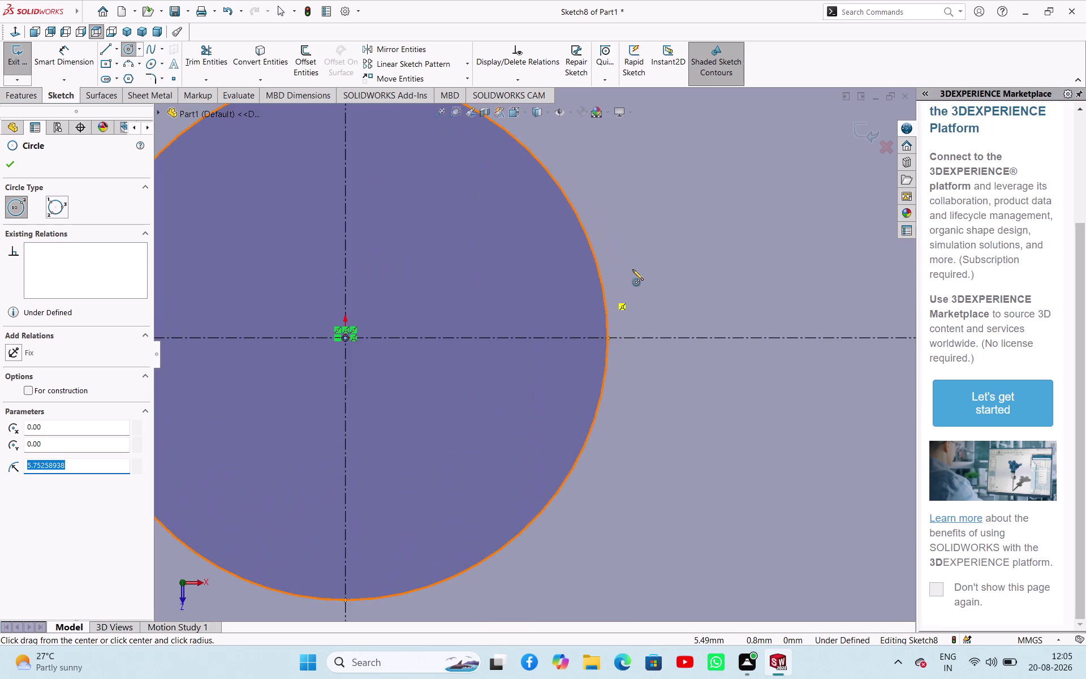
scroll(up, 3)
scroll(up, 3)
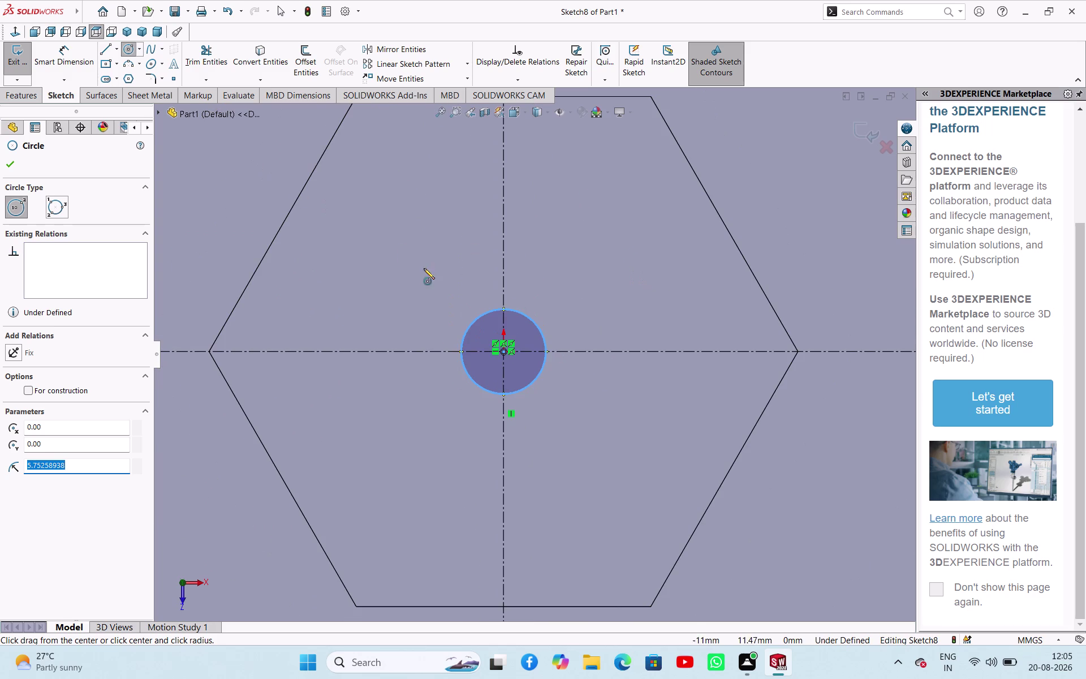
click(518, 308)
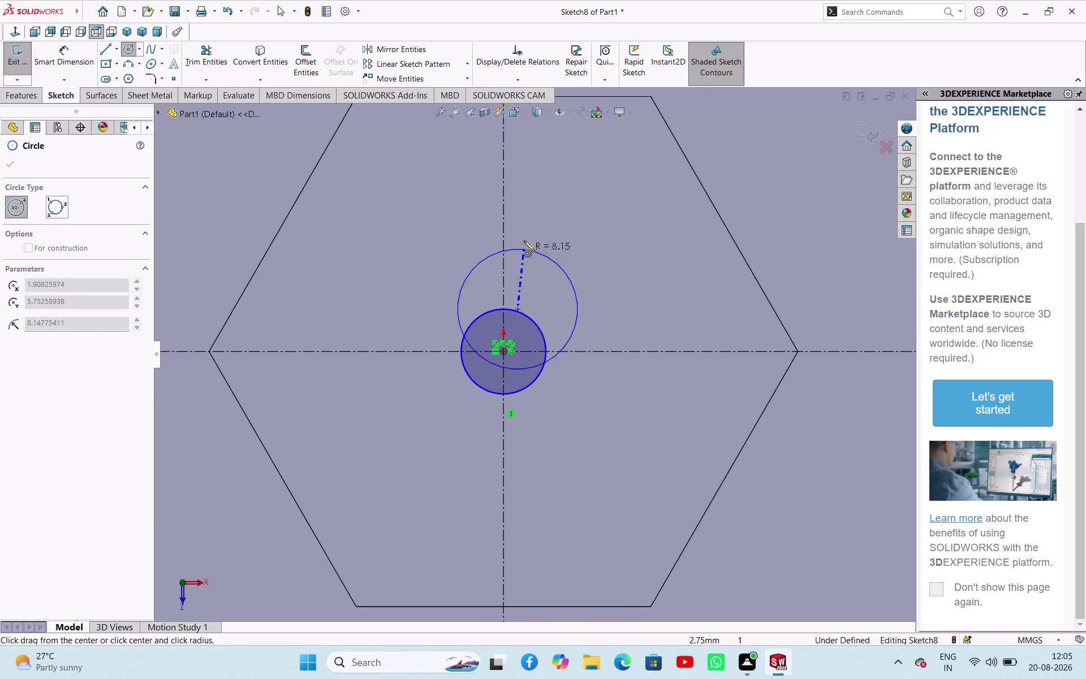
key(Escape)
Exit Sketch8 with its 11.51 mm circle and select it from the Features tab.
click(515, 311)
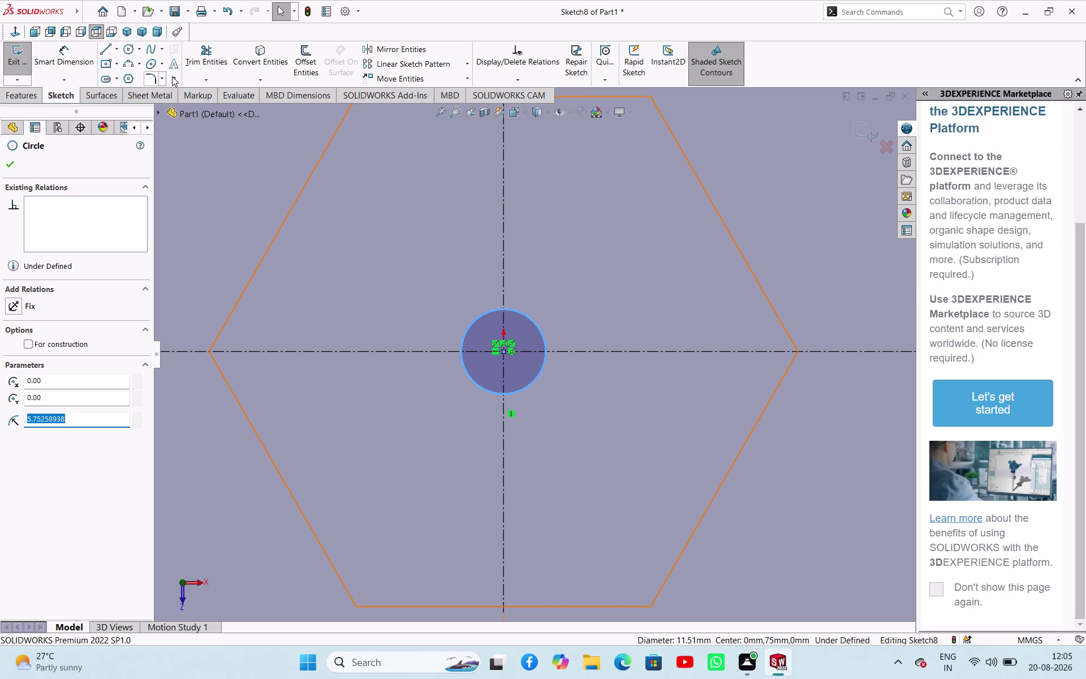
right_click(207, 77)
key(Escape)
scroll(down, 3)
scroll(up, 3)
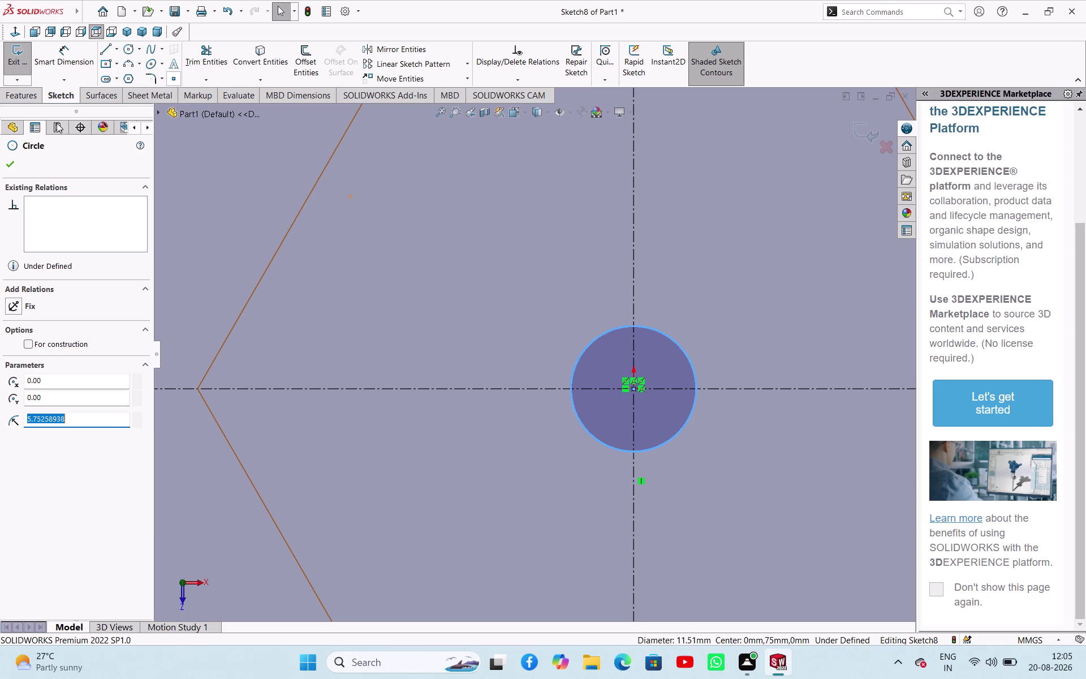
click(18, 56)
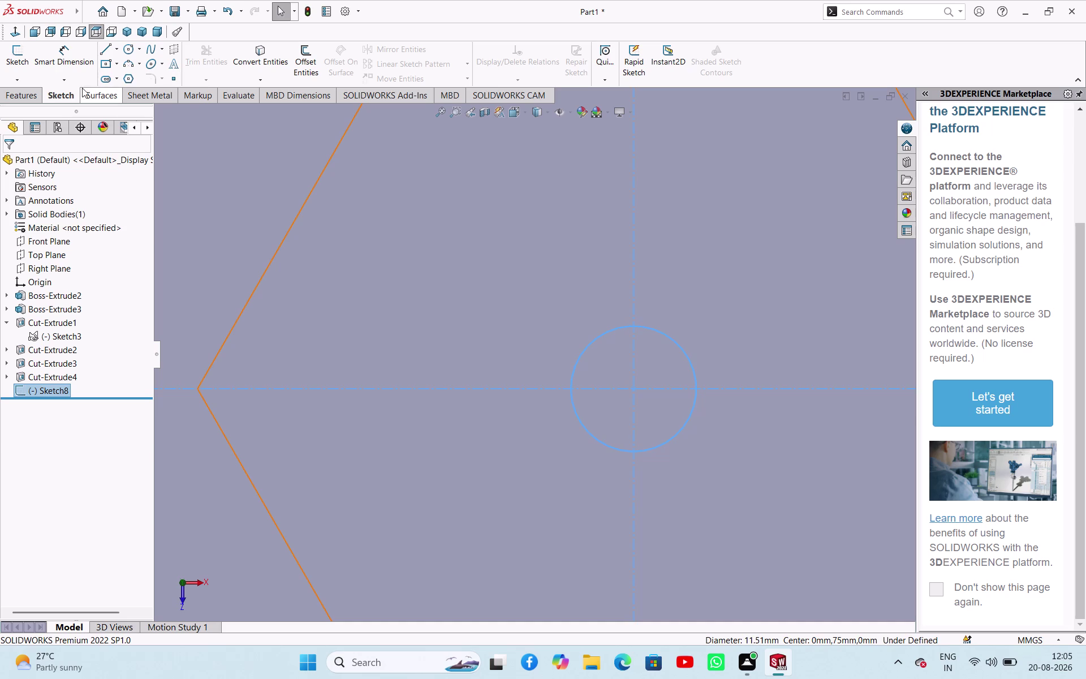
click(21, 95)
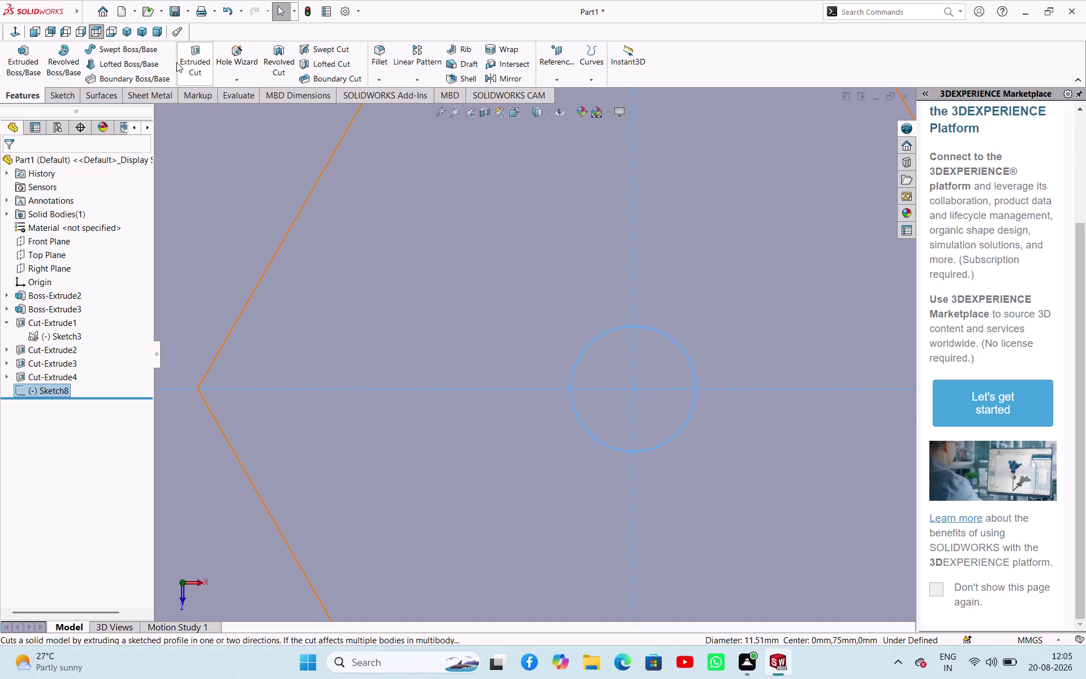
scroll(down, 3)
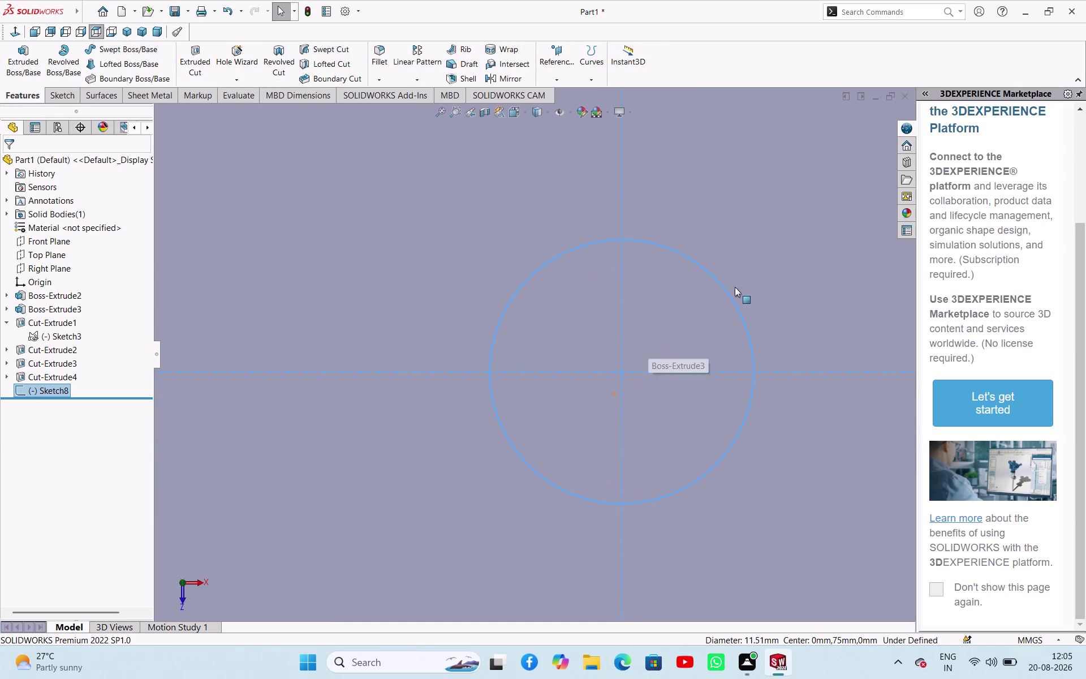
click(726, 292)
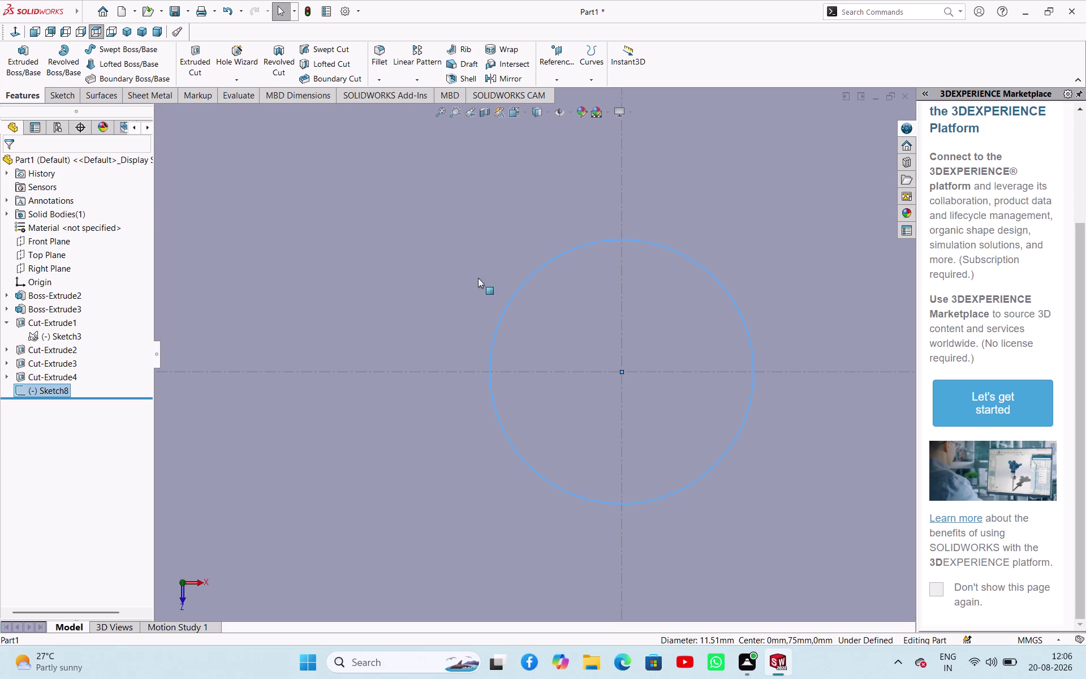
Start an Extruded Cut from the centre-circle sketch and orbit to preview it.
click(195, 56)
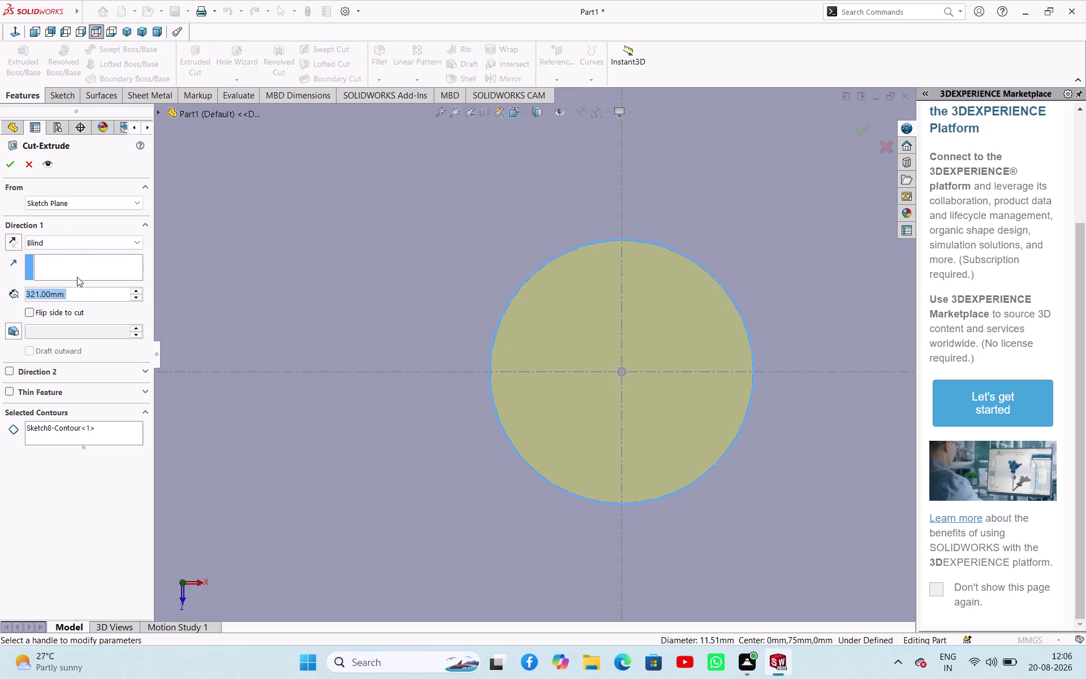
scroll(down, 3)
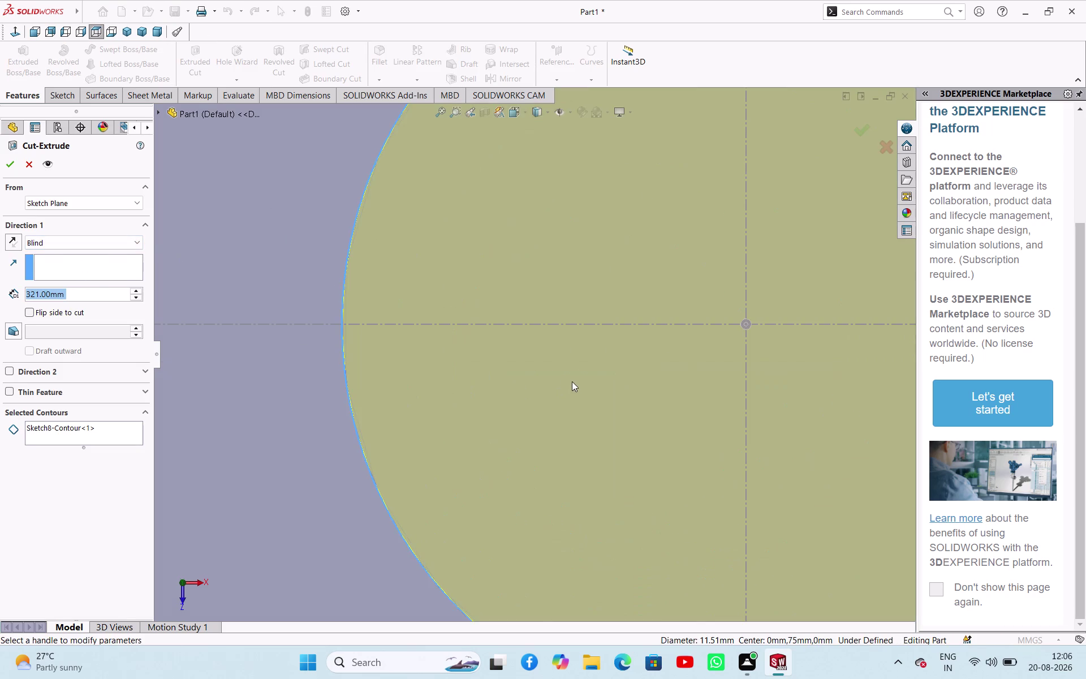
scroll(up, 3)
scroll(up, 3)
scroll(down, 3)
middle_drag(607, 397, 635, 287)
scroll(down, 3)
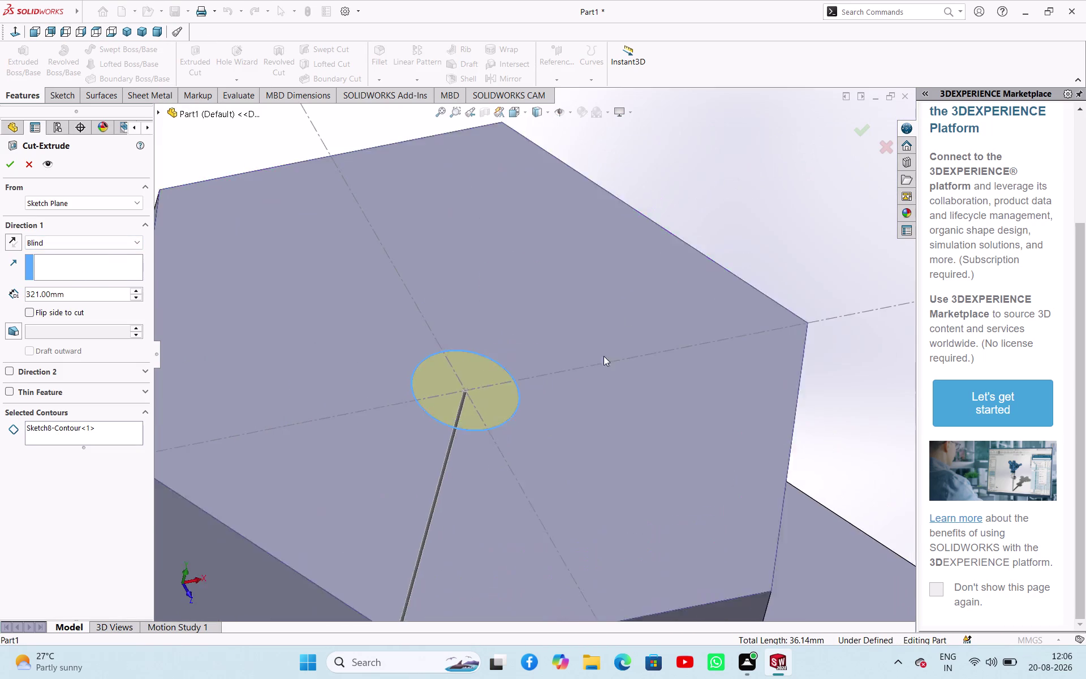
scroll(down, 3)
scroll(up, 3)
middle_drag(483, 521, 531, 475)
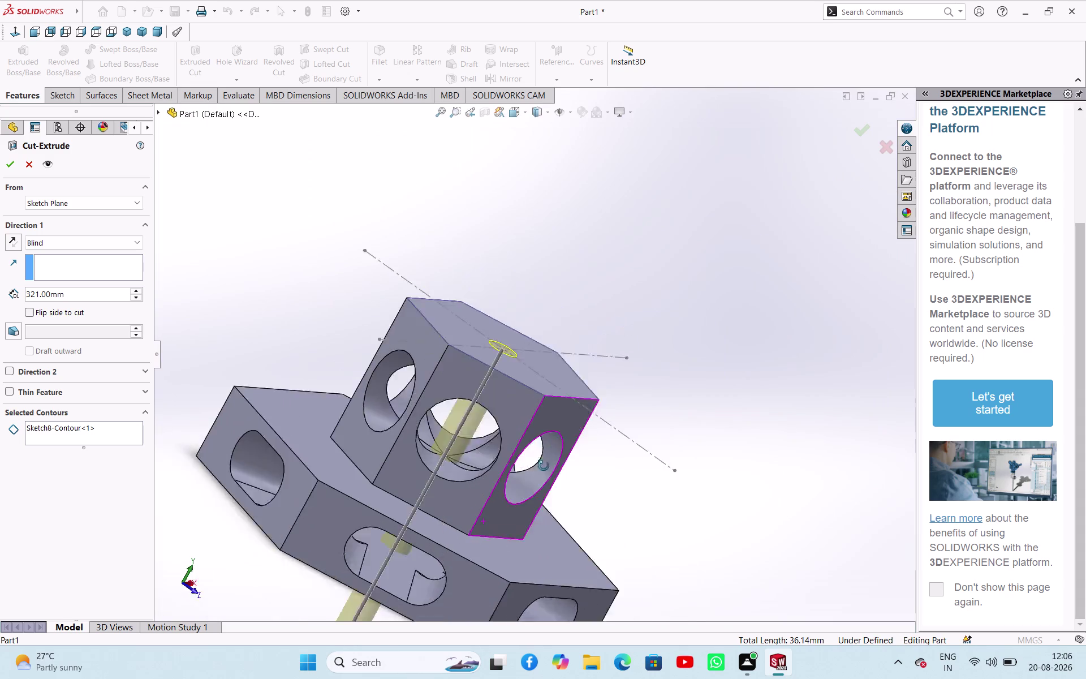
middle_drag(531, 474, 571, 468)
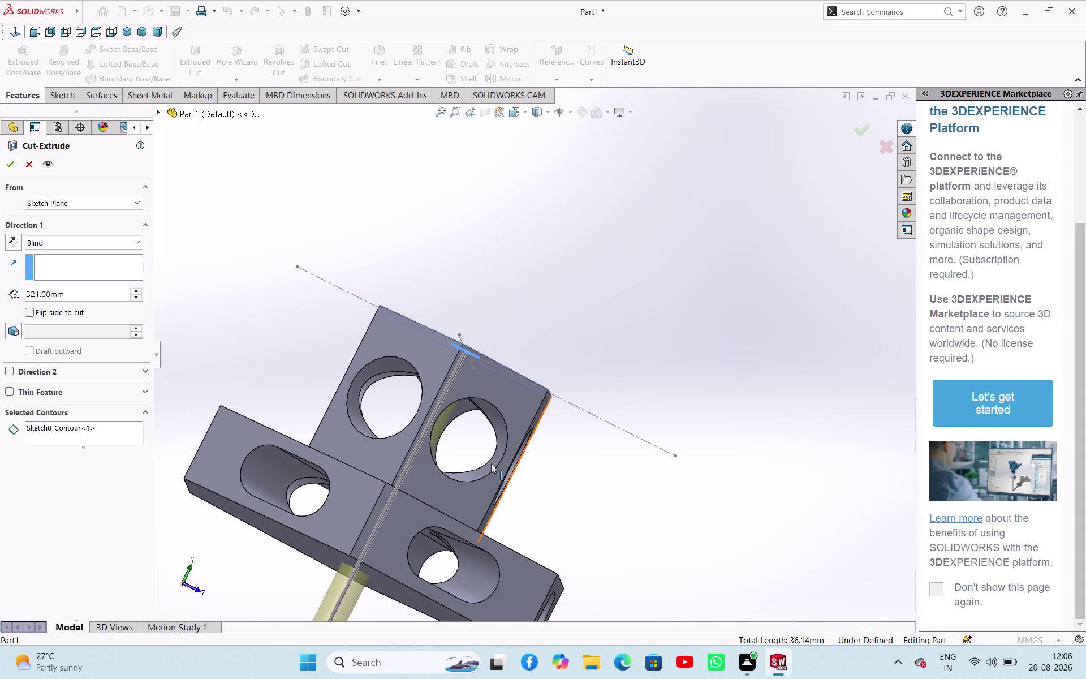
Try Through All, then set the cut back to Blind at 241 mm depth.
click(136, 295)
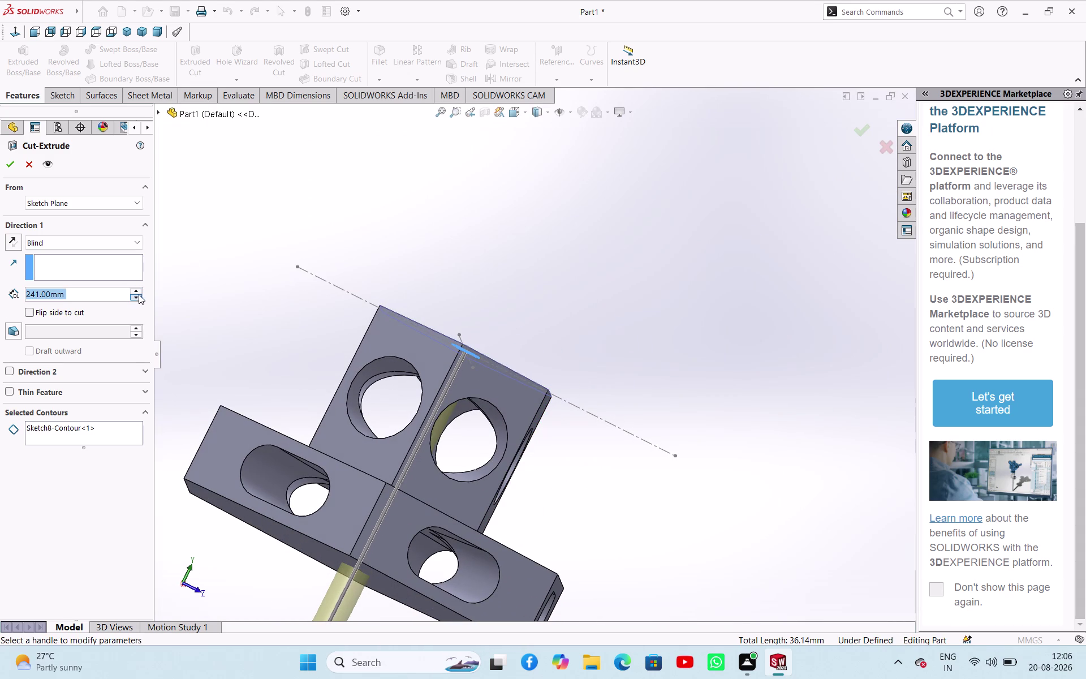
click(140, 240)
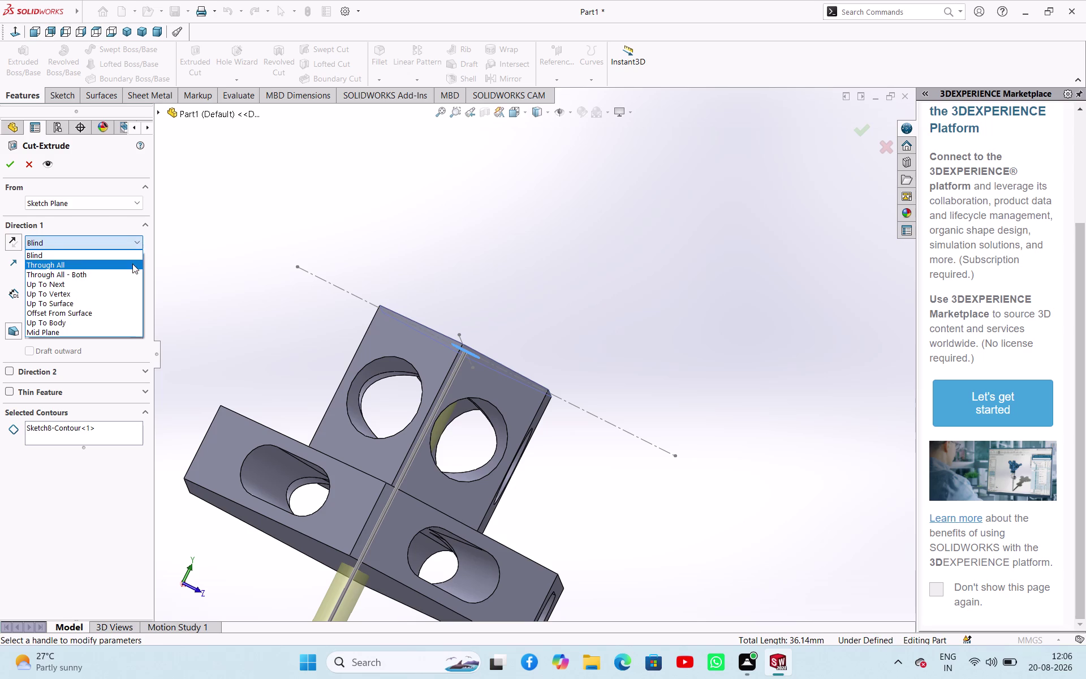
click(114, 264)
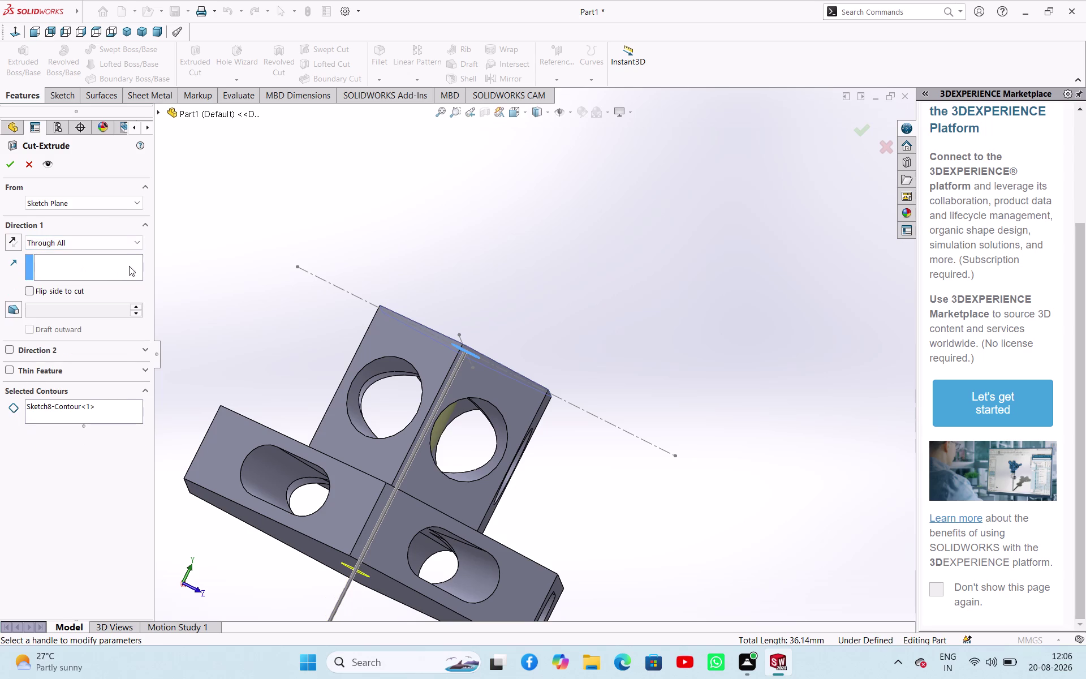
scroll(down, 3)
middle_drag(506, 405, 500, 419)
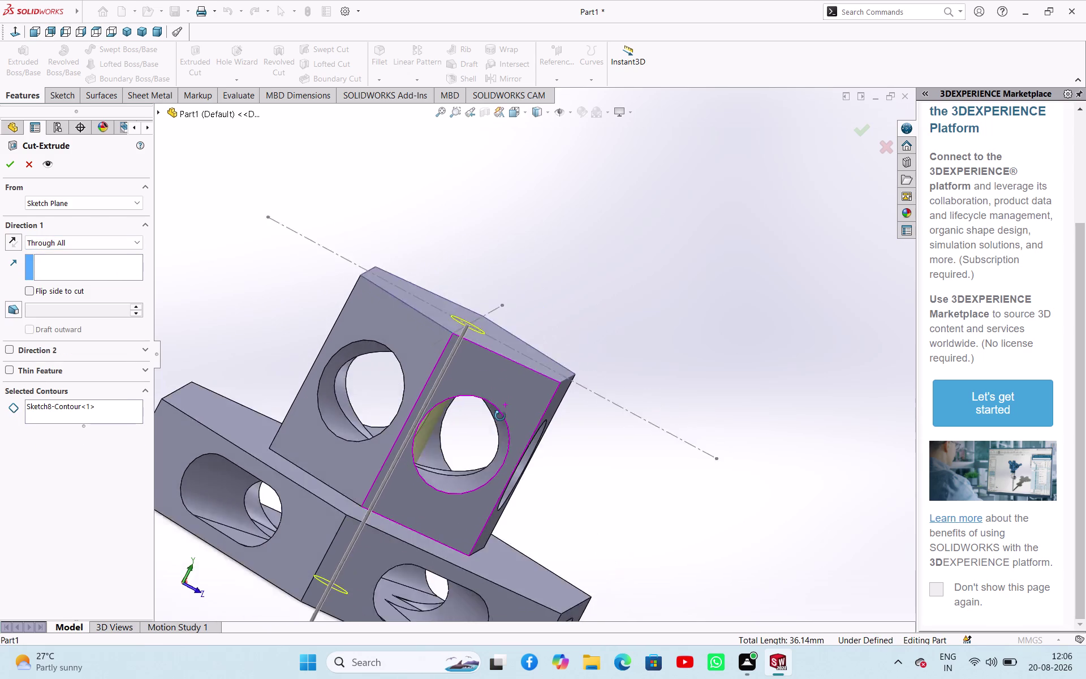
middle_drag(501, 418, 549, 357)
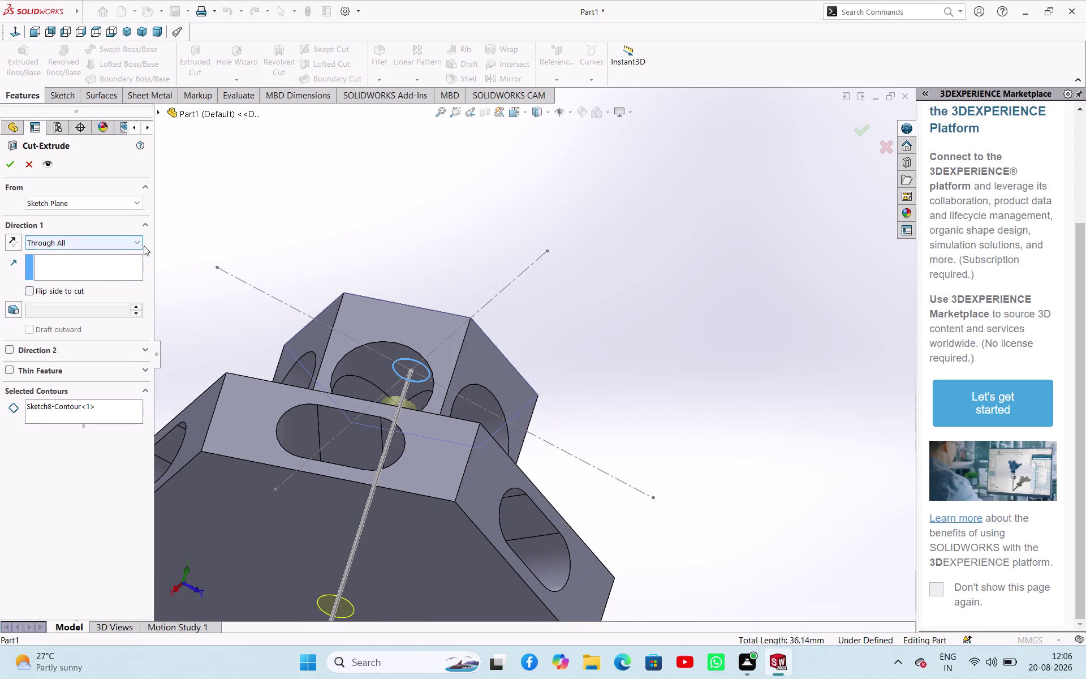
click(140, 245)
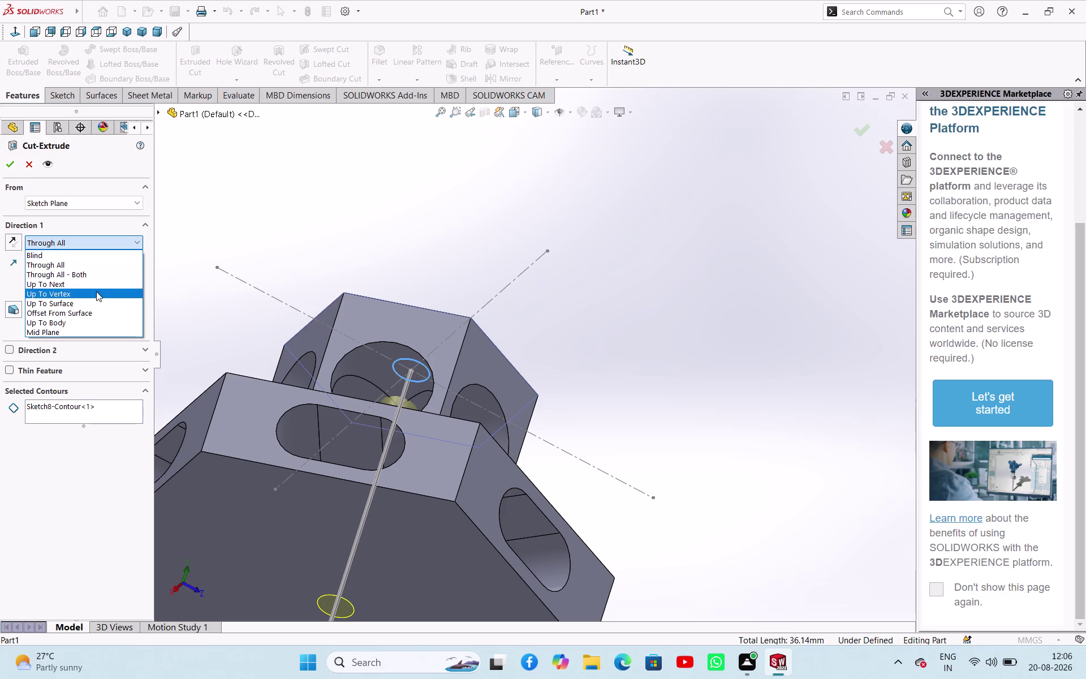
click(92, 251)
scroll(down, 3)
scroll(up, 3)
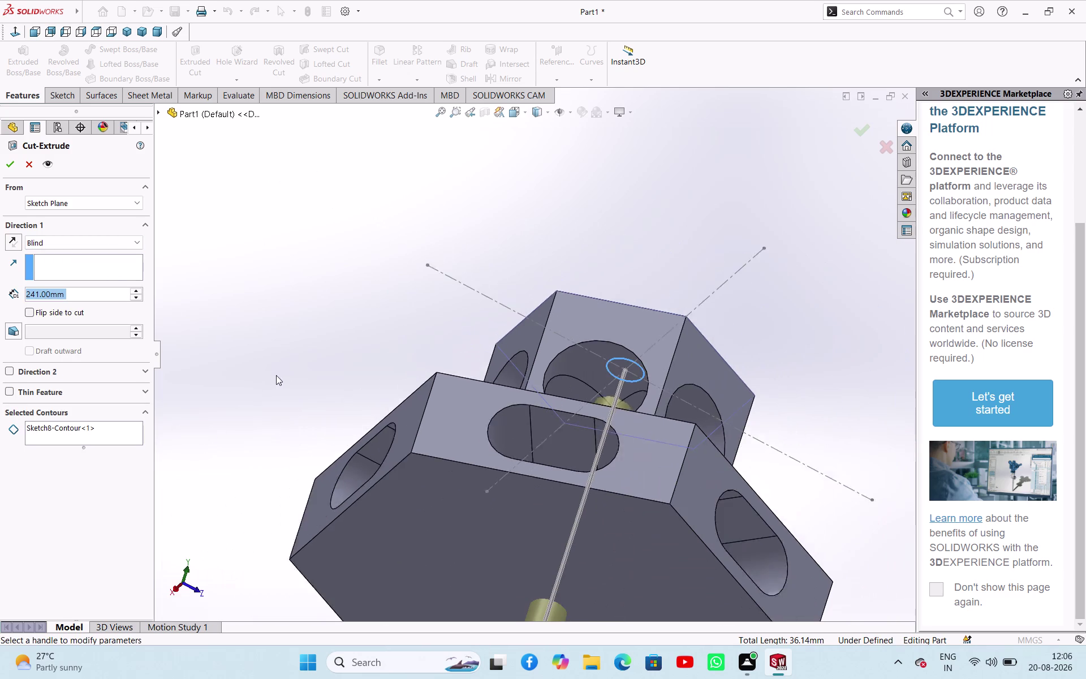
scroll(up, 3)
click(12, 165)
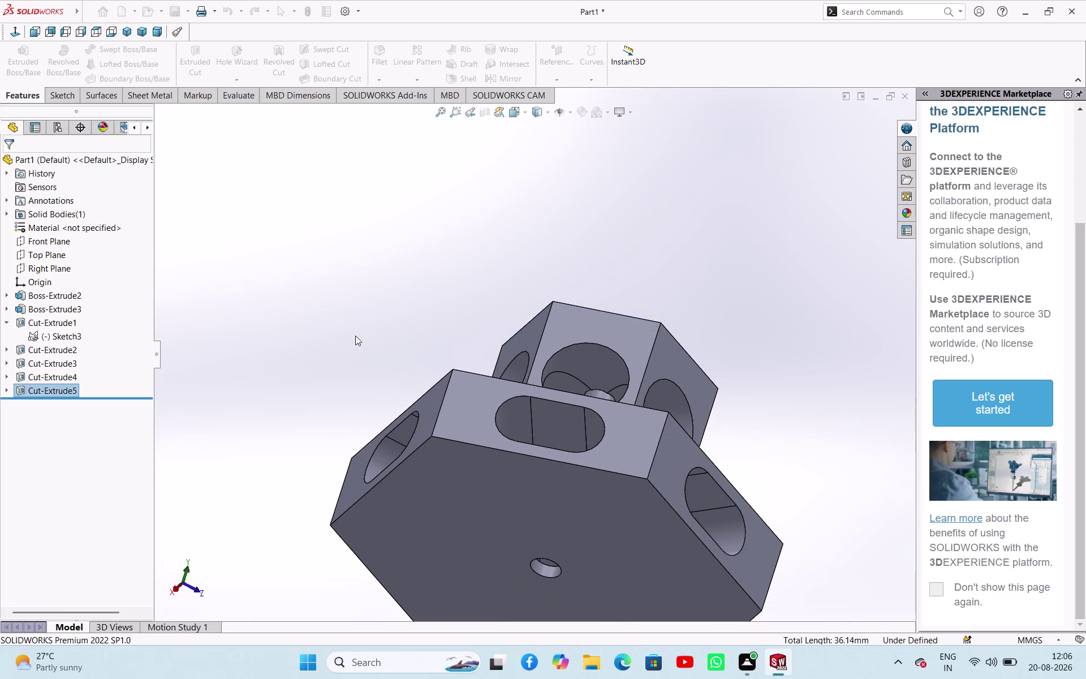
scroll(down, 3)
middle_drag(564, 391, 585, 585)
middle_drag(576, 291, 524, 421)
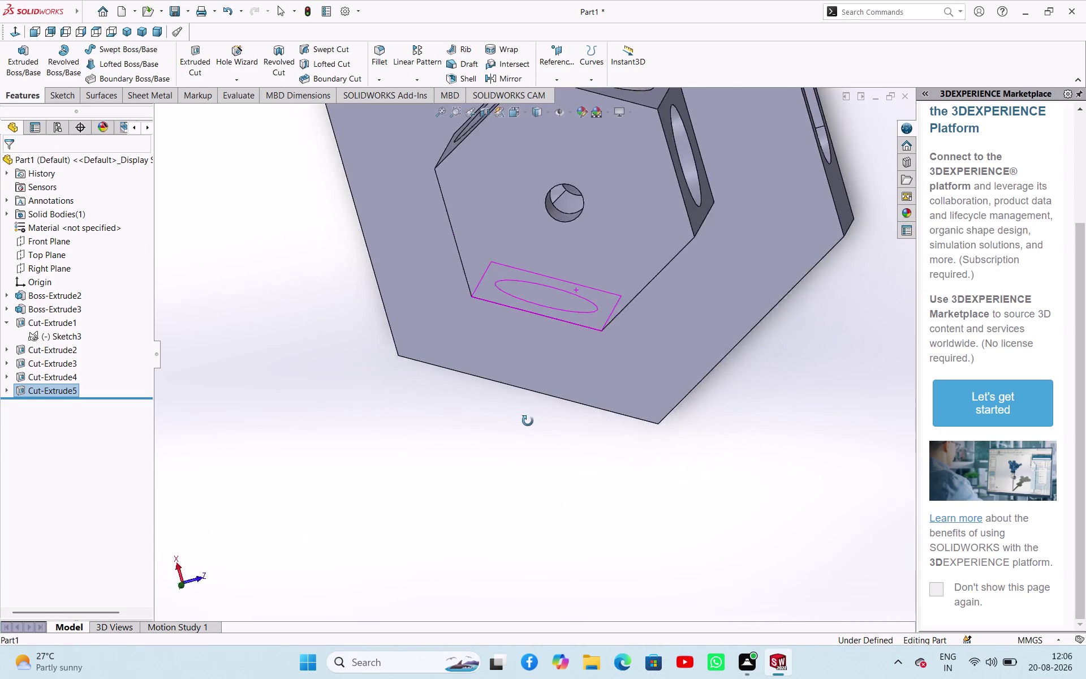
middle_drag(524, 421, 558, 370)
scroll(up, 3)
middle_drag(567, 280, 516, 305)
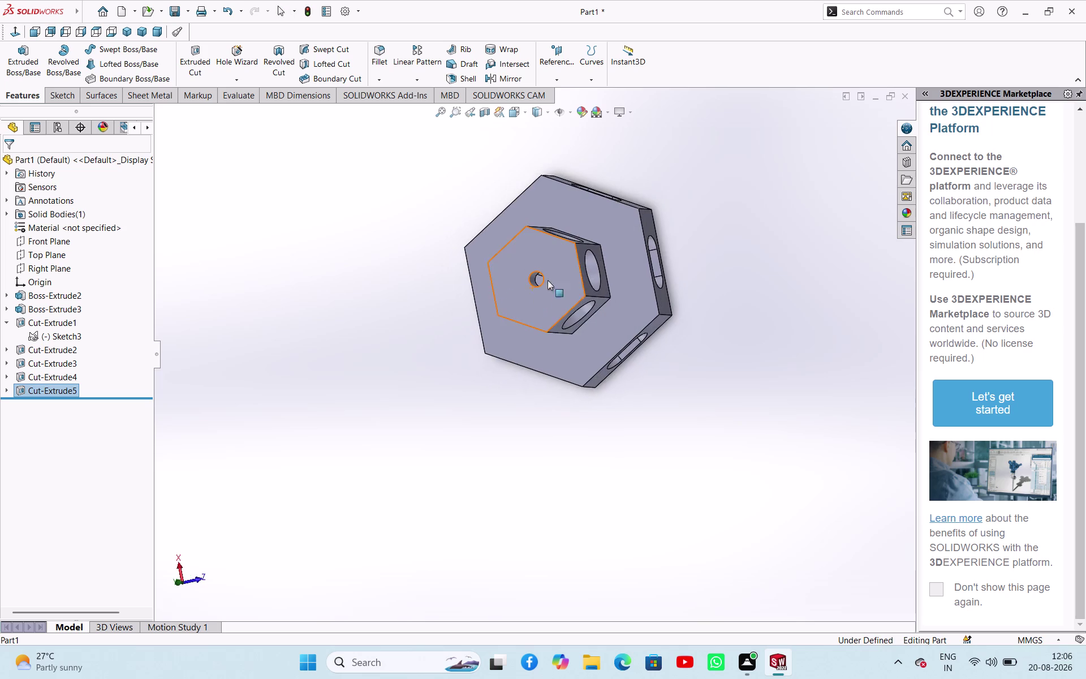
scroll(up, 3)
scroll(down, 3)
scroll(down, 3)
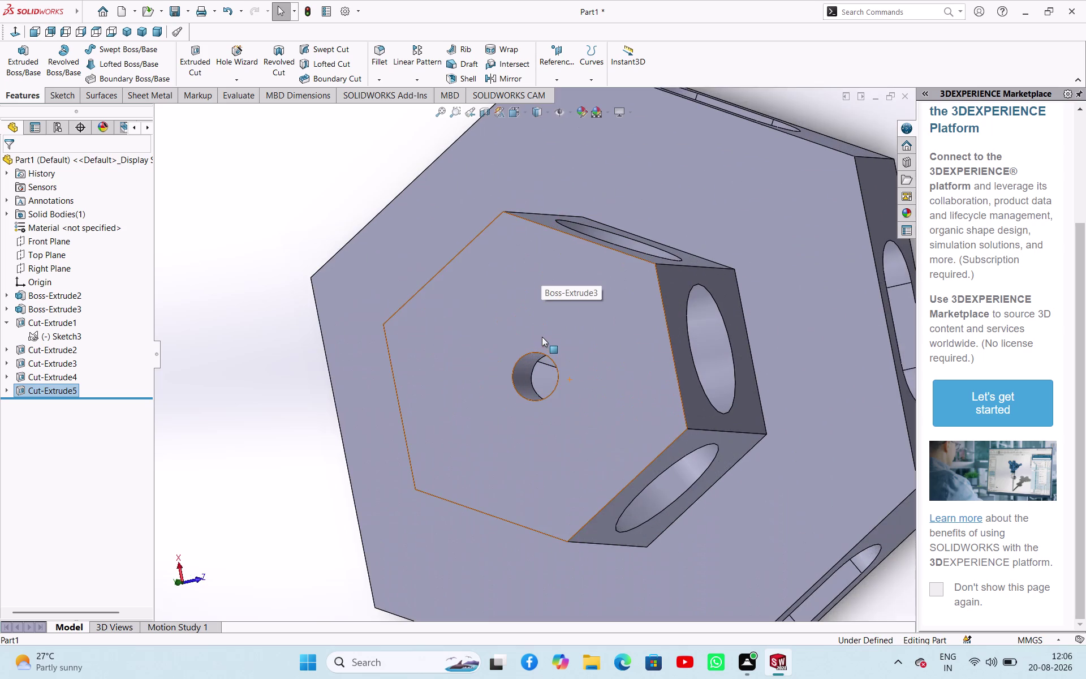
click(554, 359)
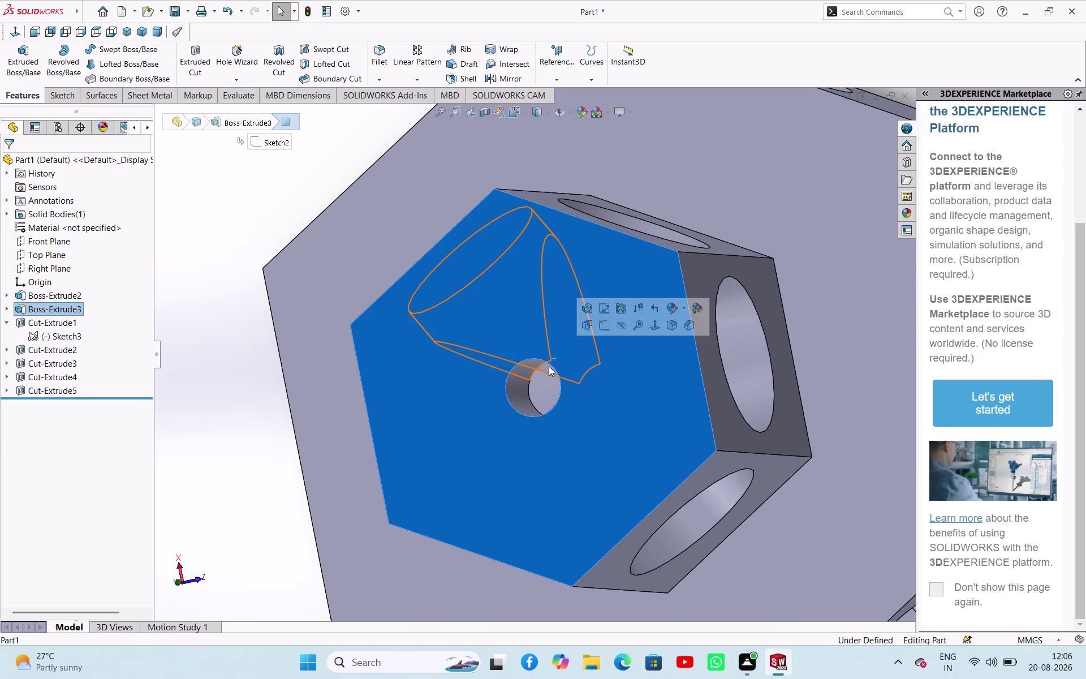
click(551, 366)
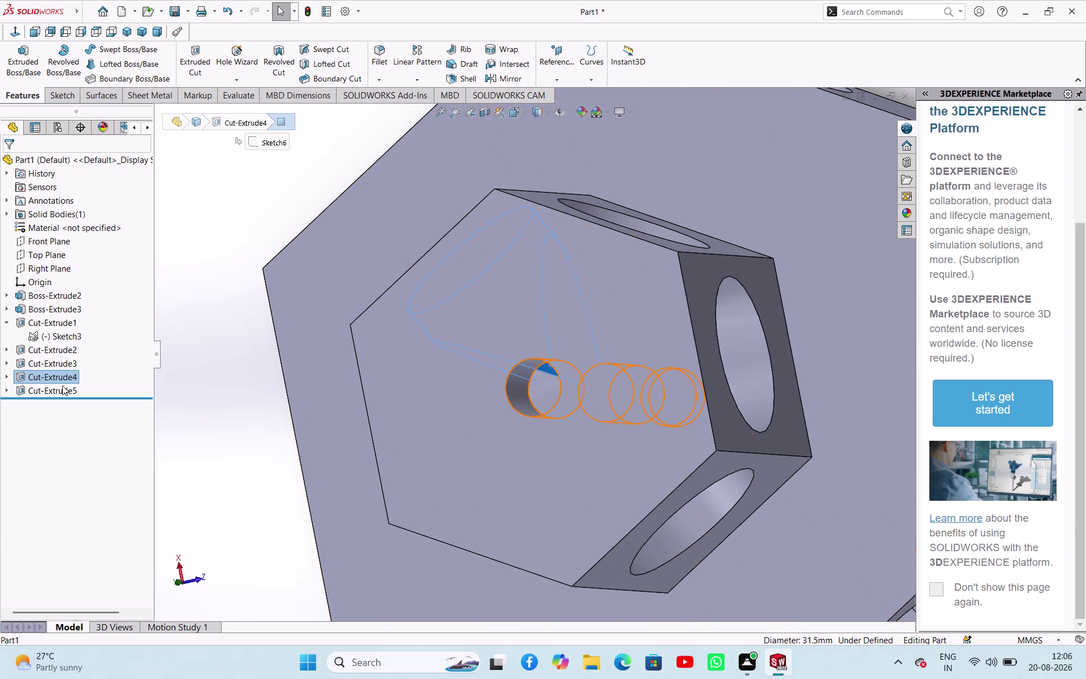
Delete the Cut-Extrude4 feature and confirm the deletion.
click(58, 397)
right_click(112, 402)
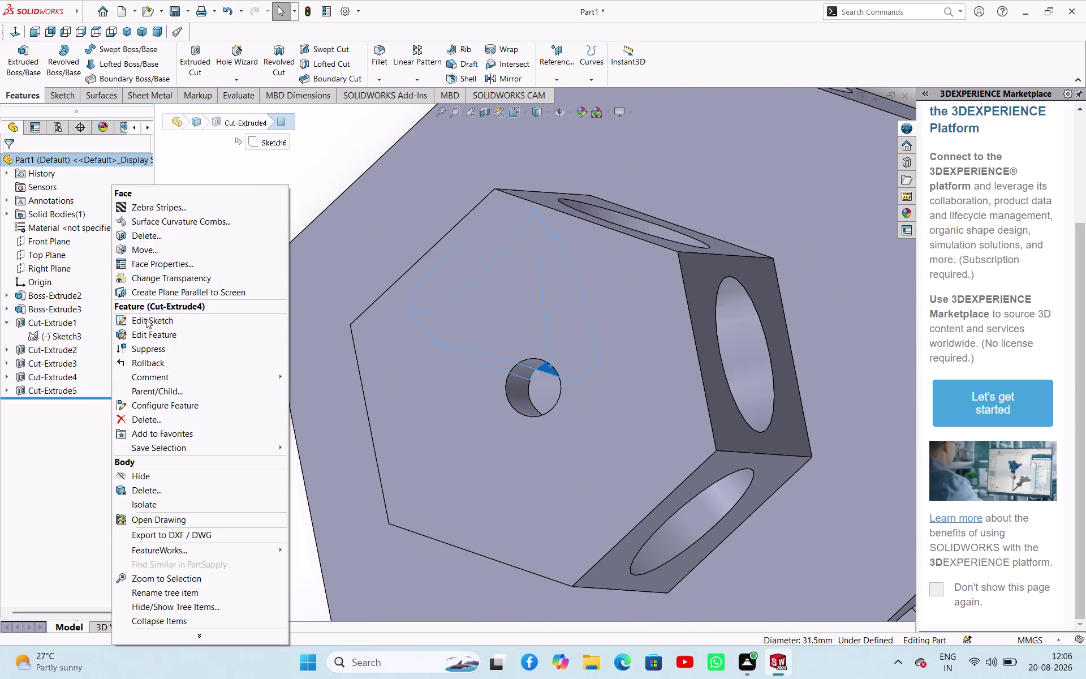
click(140, 418)
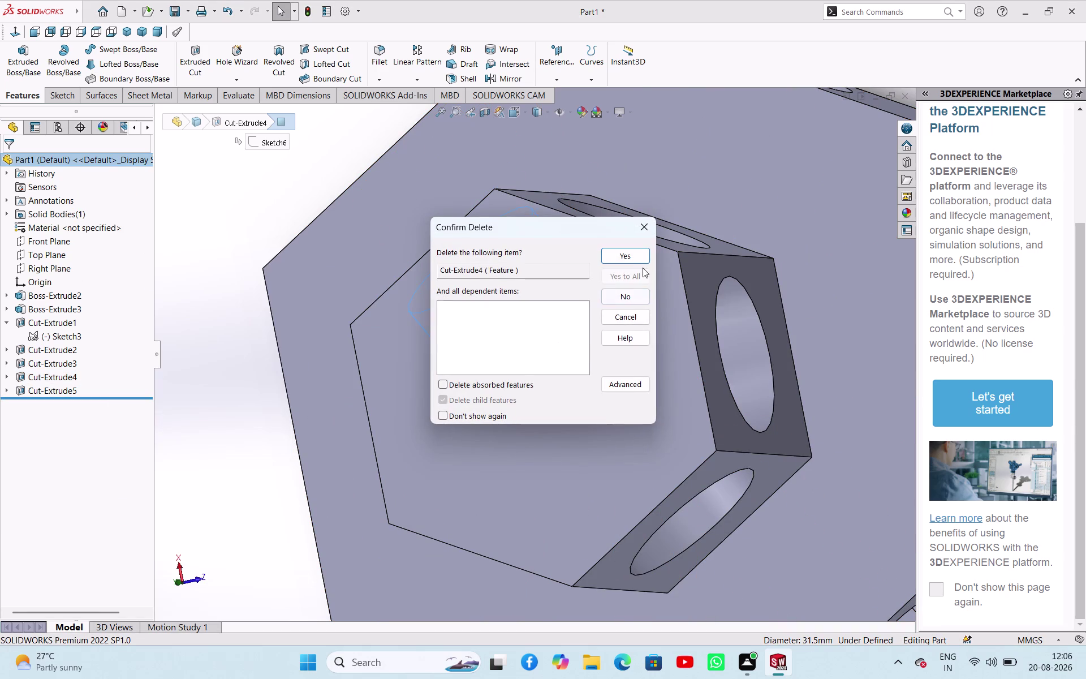
click(640, 254)
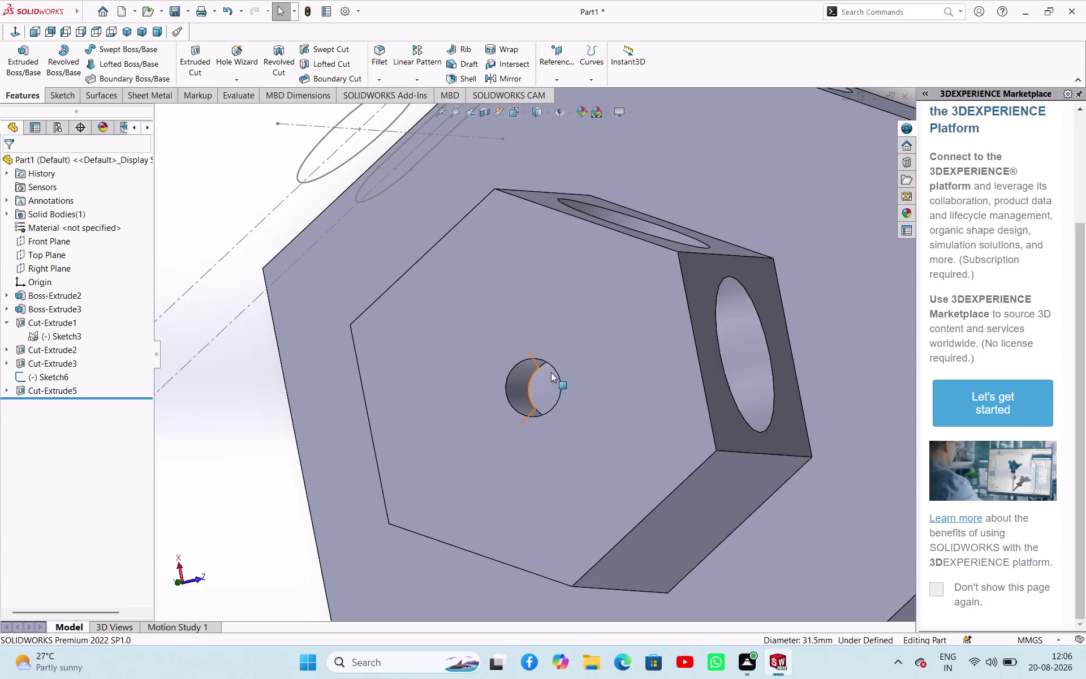
click(551, 361)
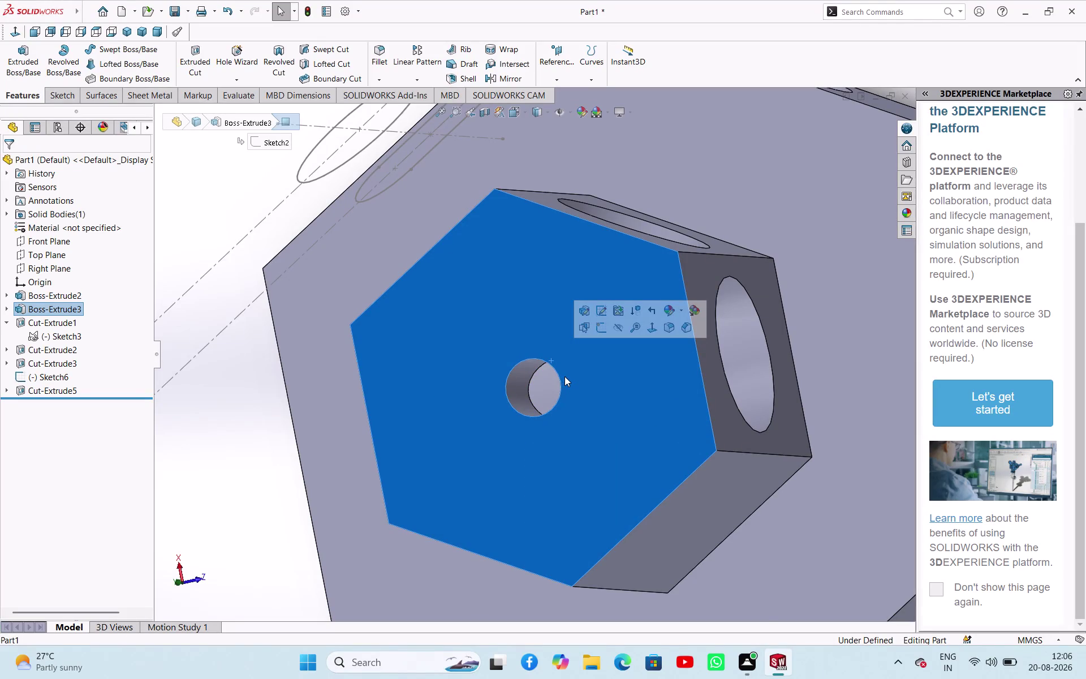
Undo to restore Cut-Extrude4, orbit to the boss, and select the Cut-Extrude5 hole.
key(ctrl+z)
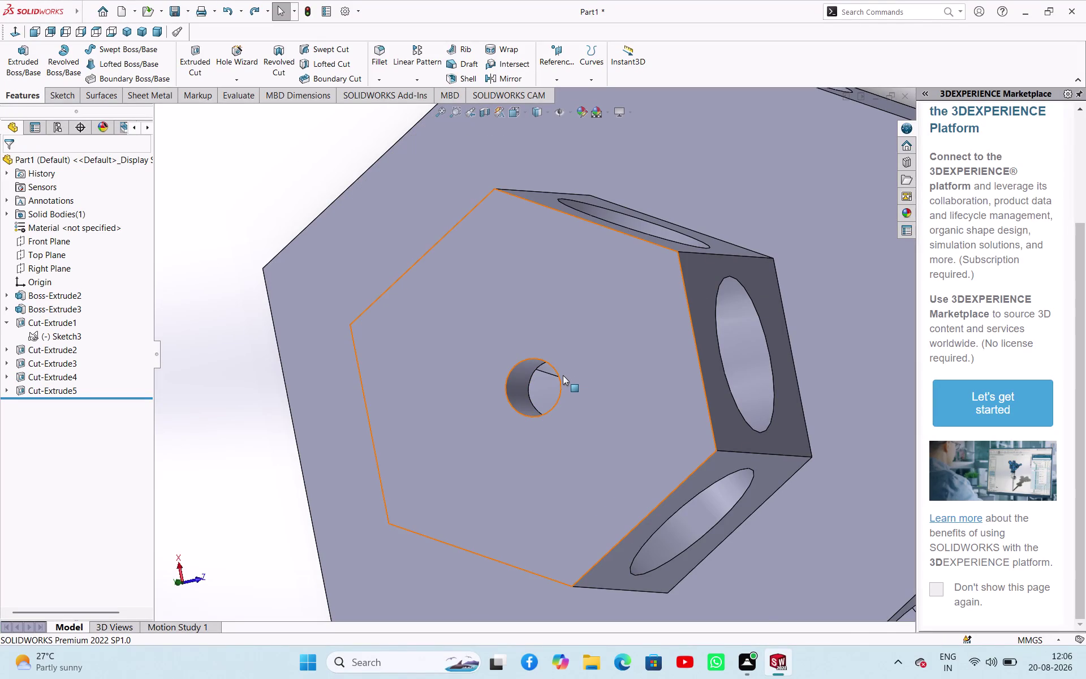
scroll(down, 3)
middle_click(560, 368)
scroll(down, 3)
scroll(up, 3)
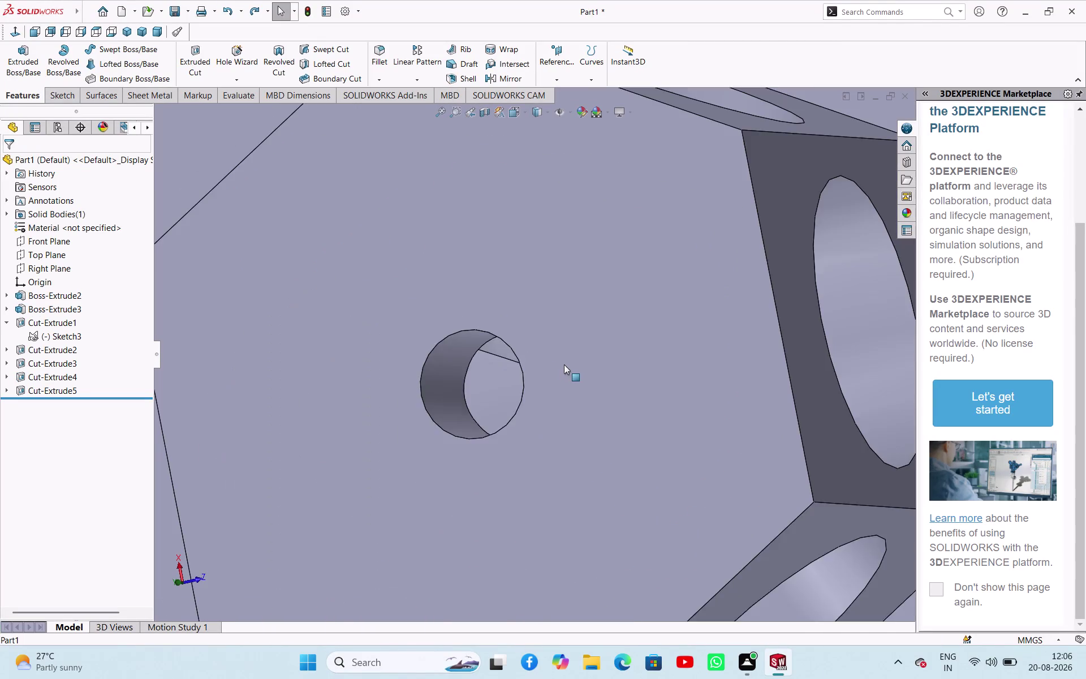
scroll(up, 3)
middle_drag(535, 360, 577, 353)
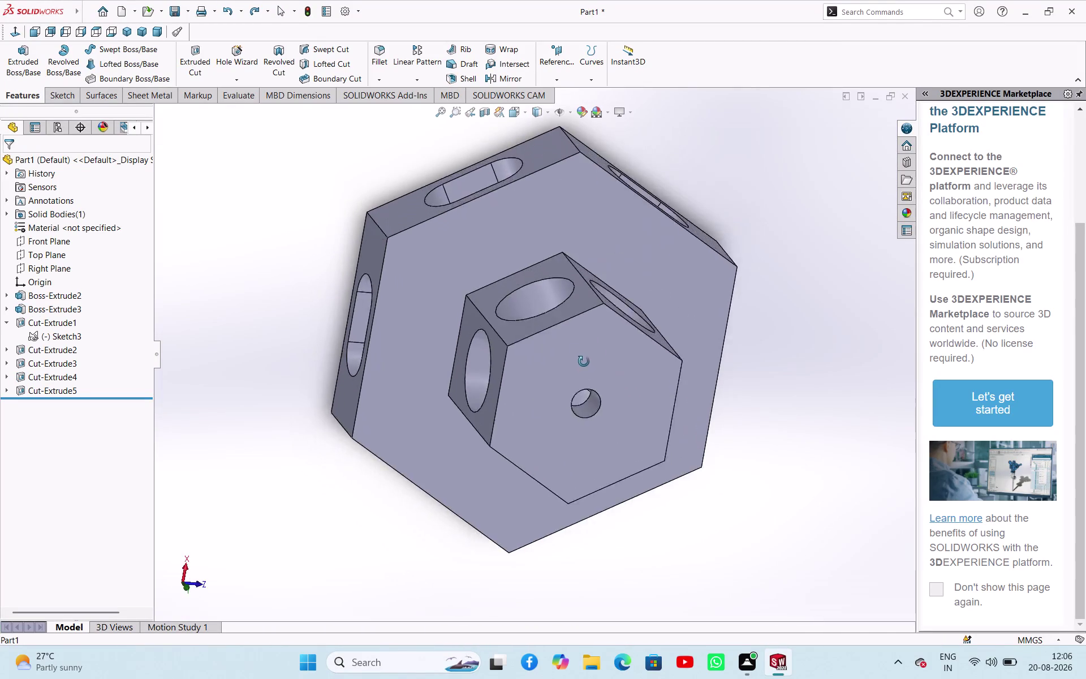
middle_drag(578, 353, 511, 235)
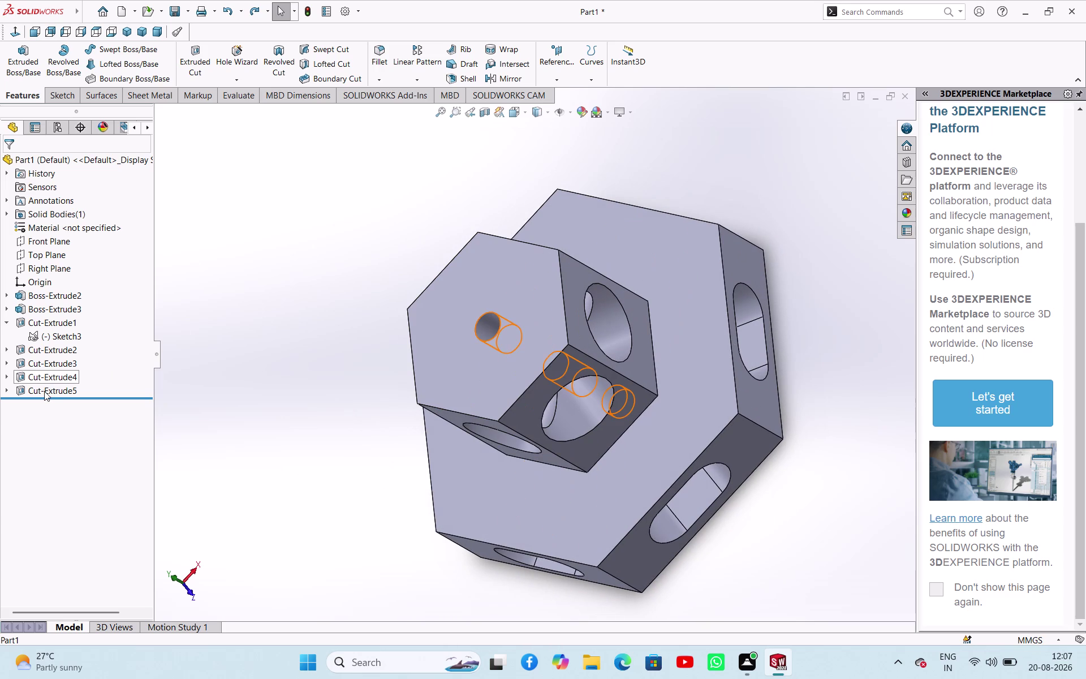
click(44, 392)
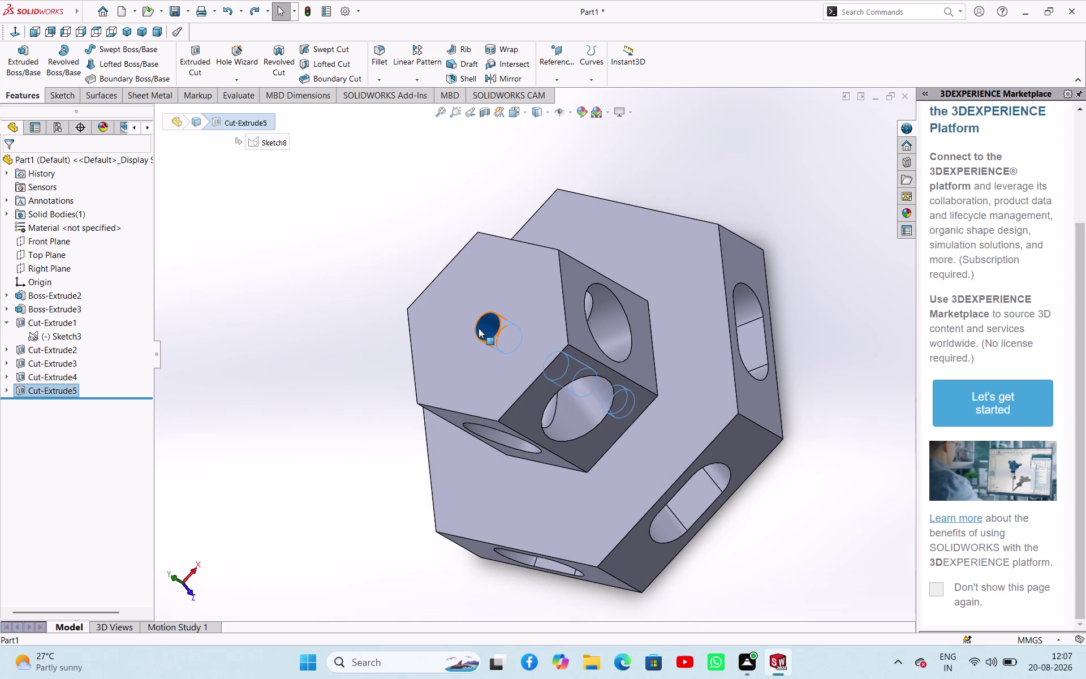
Delete Cut-Extrude5 and confirm, removing the centre hole.
right_click(481, 327)
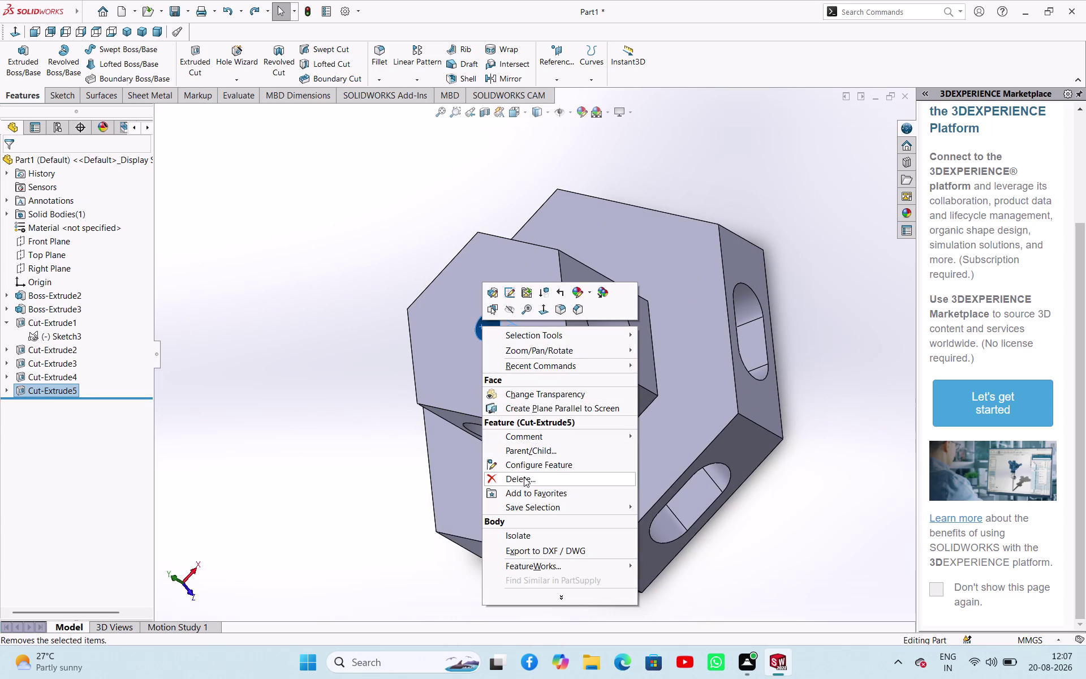
click(524, 477)
click(617, 258)
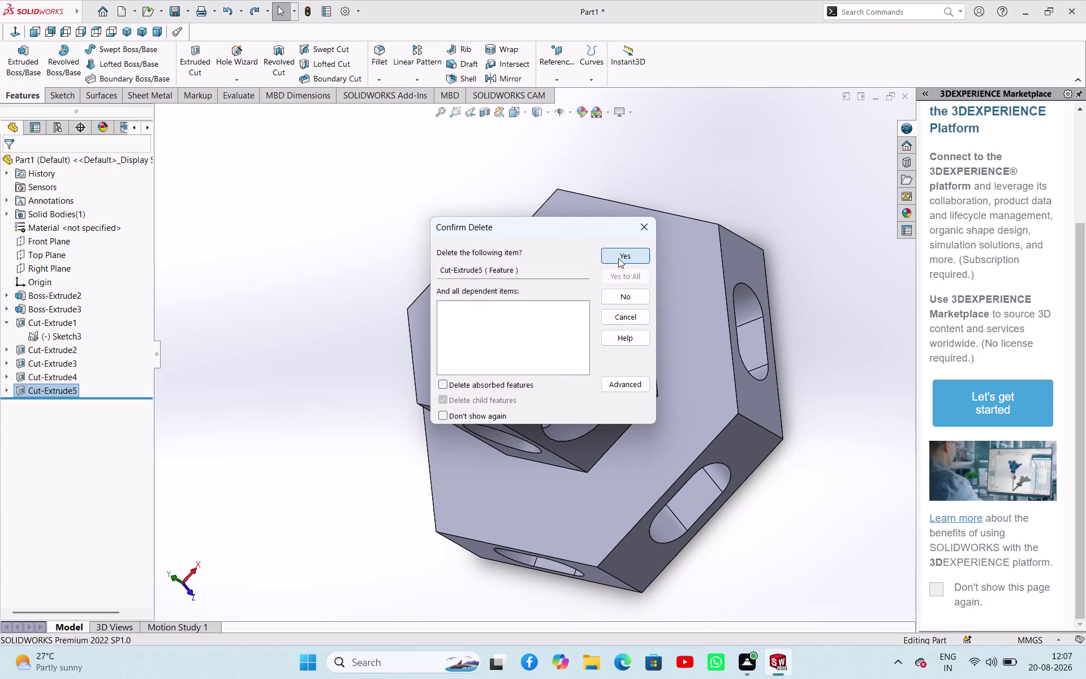
scroll(down, 3)
middle_drag(494, 320, 567, 344)
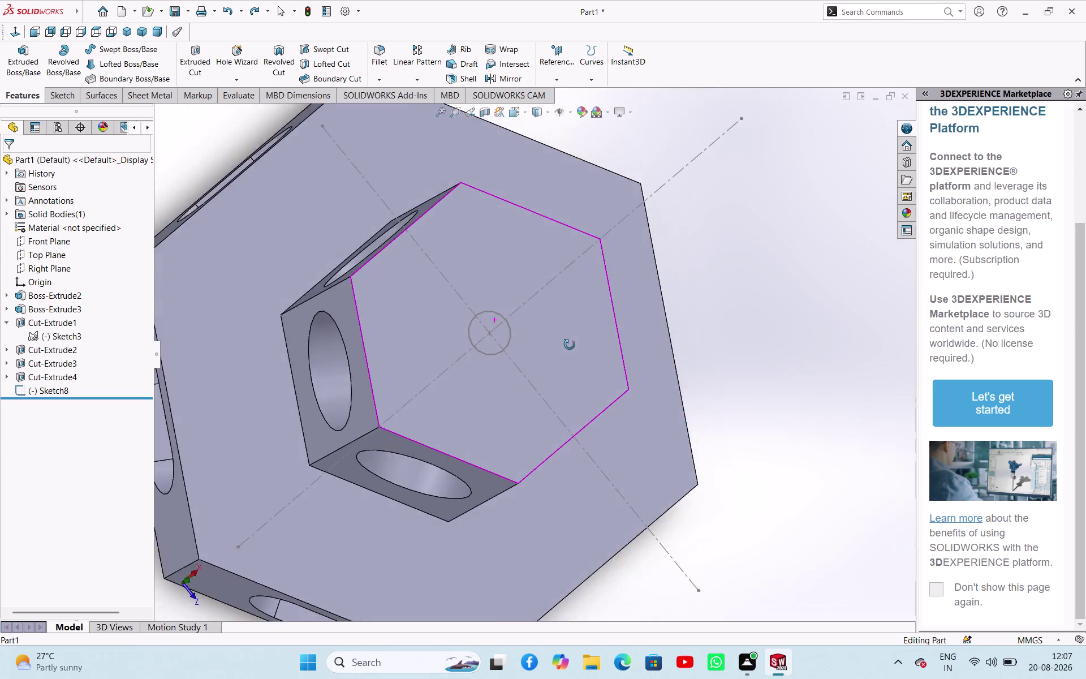
middle_drag(567, 344, 463, 355)
Orbit and zoom around the block to inspect the boss and its side holes.
scroll(down, 3)
scroll(down, 3)
scroll(down, 3)
scroll(up, 3)
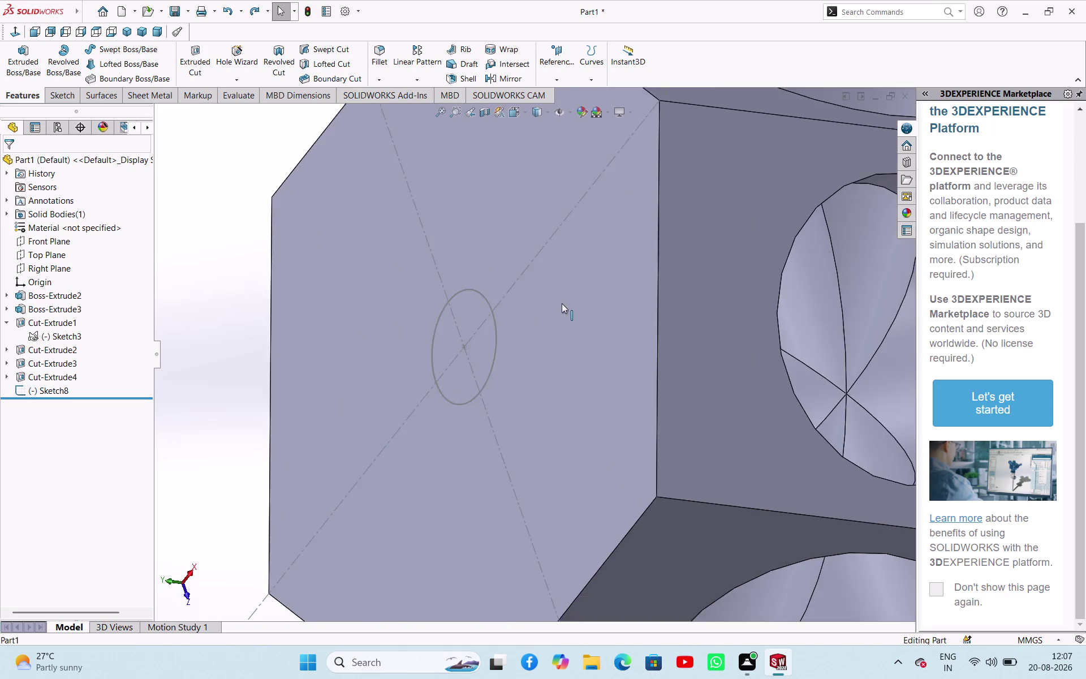
scroll(up, 3)
middle_drag(524, 328, 890, 290)
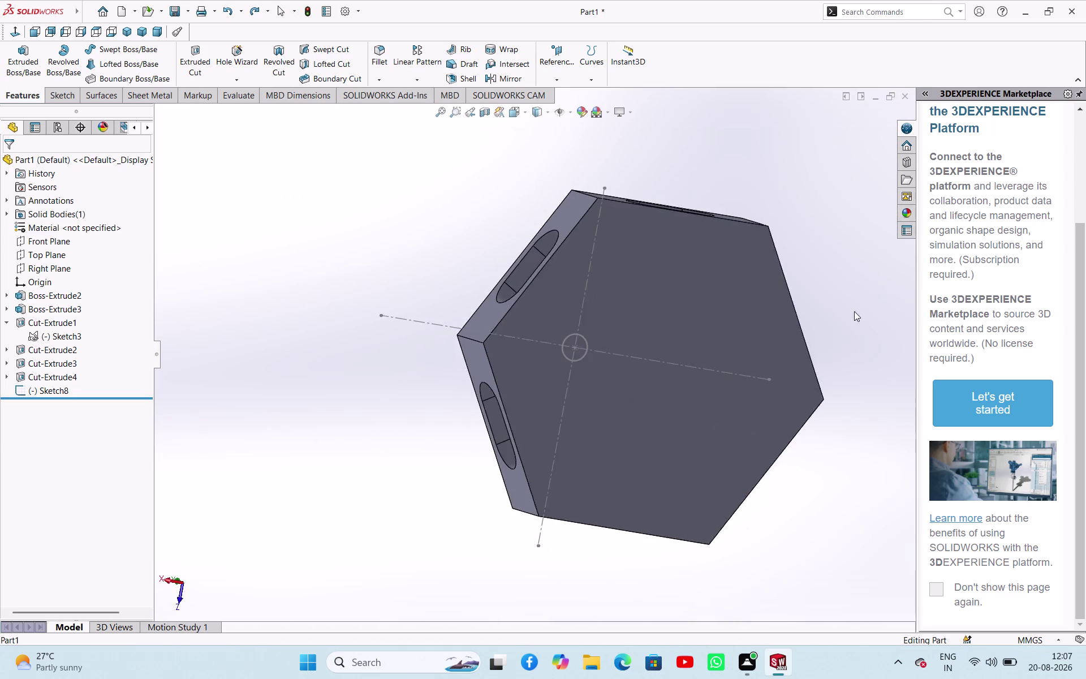
scroll(down, 3)
middle_drag(646, 335, 675, 495)
middle_drag(617, 337, 627, 421)
scroll(down, 3)
middle_drag(577, 351, 614, 314)
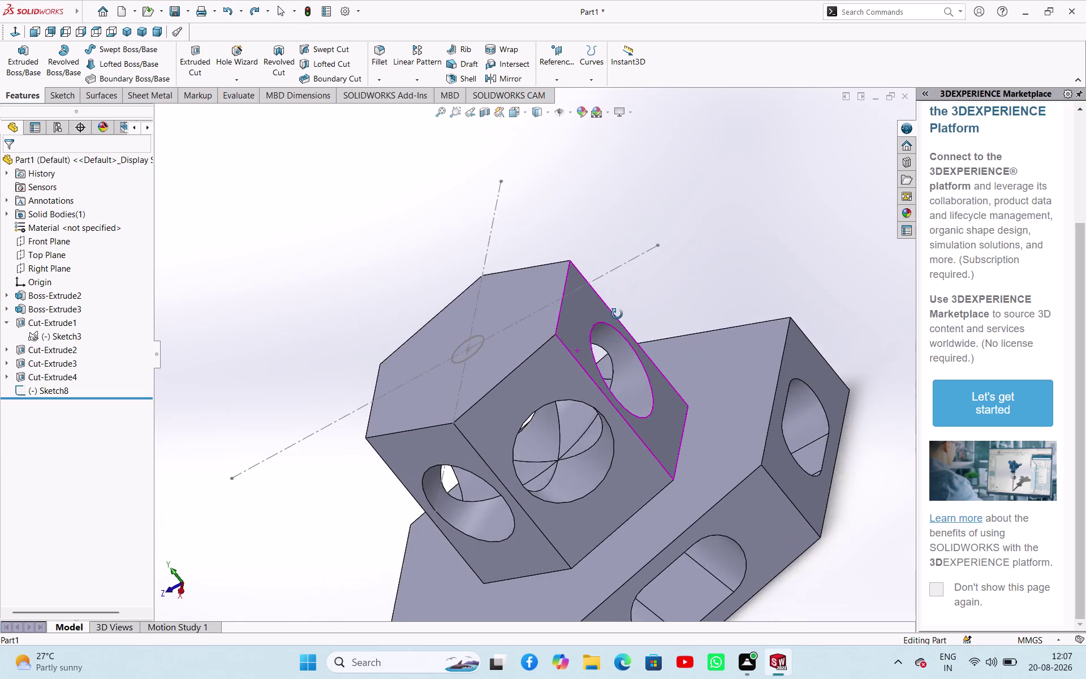
middle_drag(614, 314, 620, 314)
scroll(down, 3)
scroll(up, 3)
middle_drag(585, 376, 522, 342)
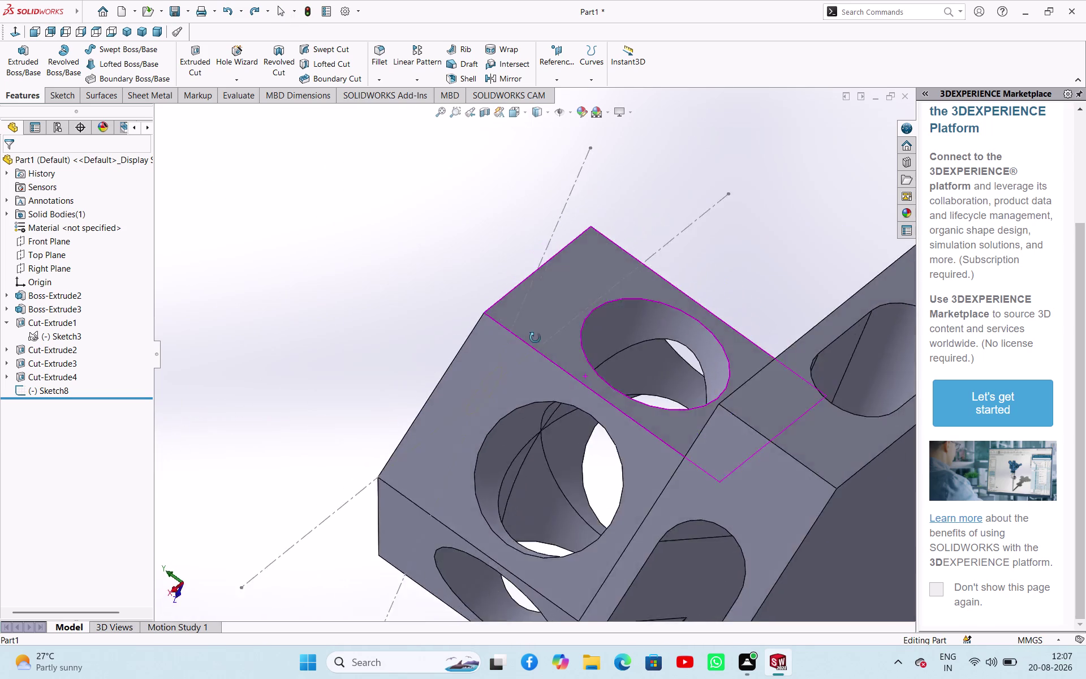
middle_drag(522, 342, 599, 402)
Select the boss edges and pick a hidden face behind them.
click(595, 382)
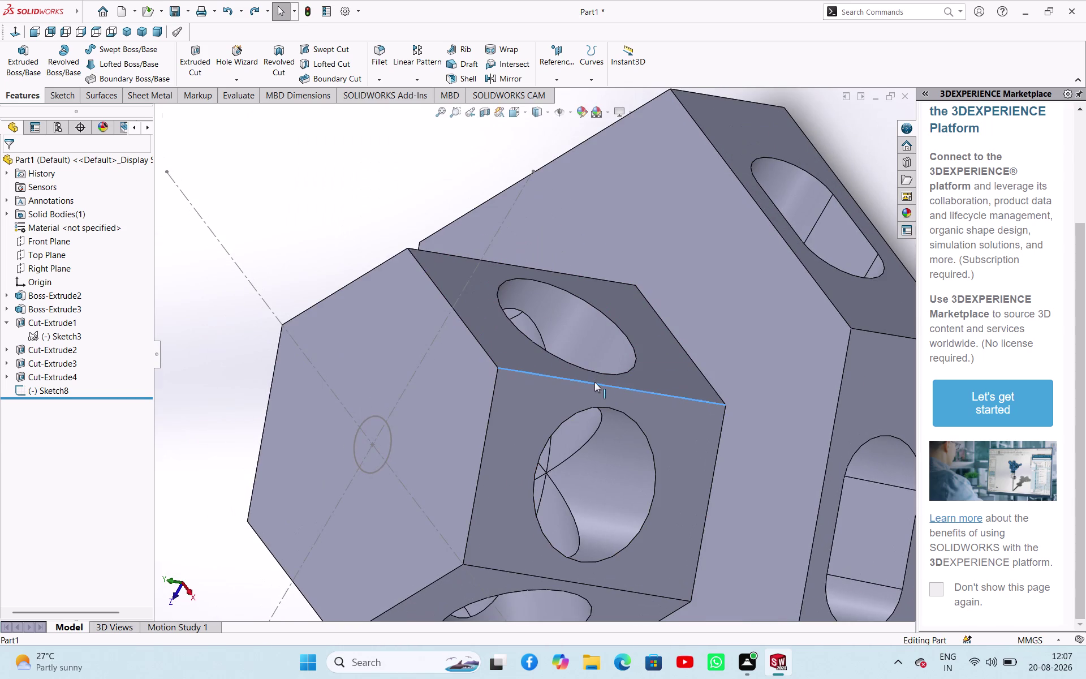
click(596, 381)
right_click(599, 382)
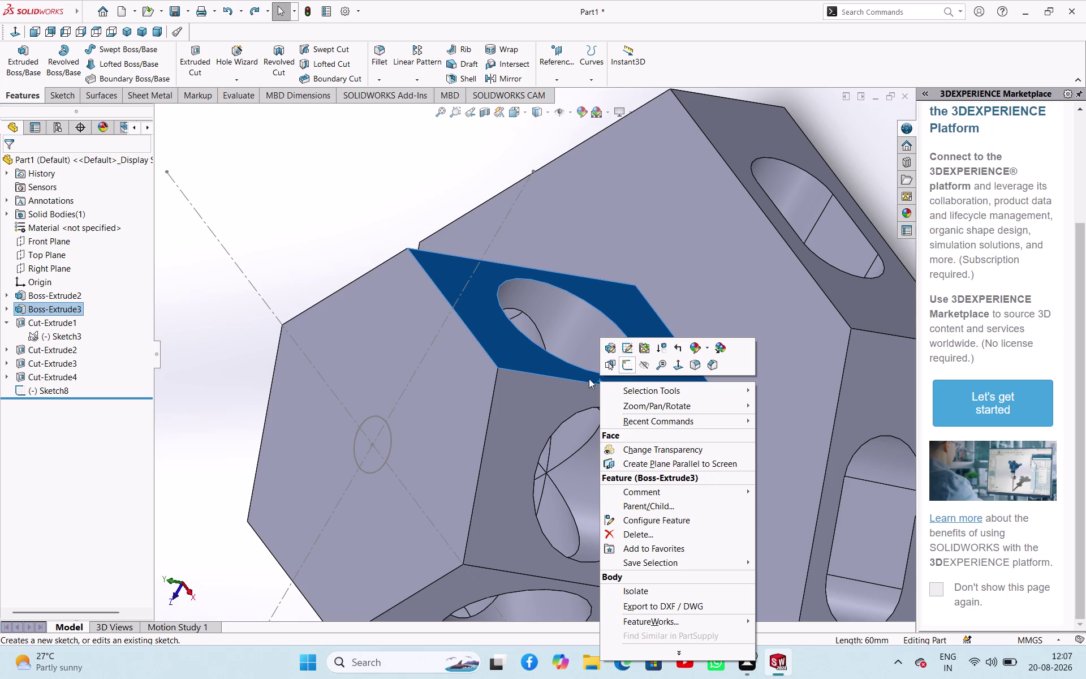
click(565, 378)
right_click(564, 378)
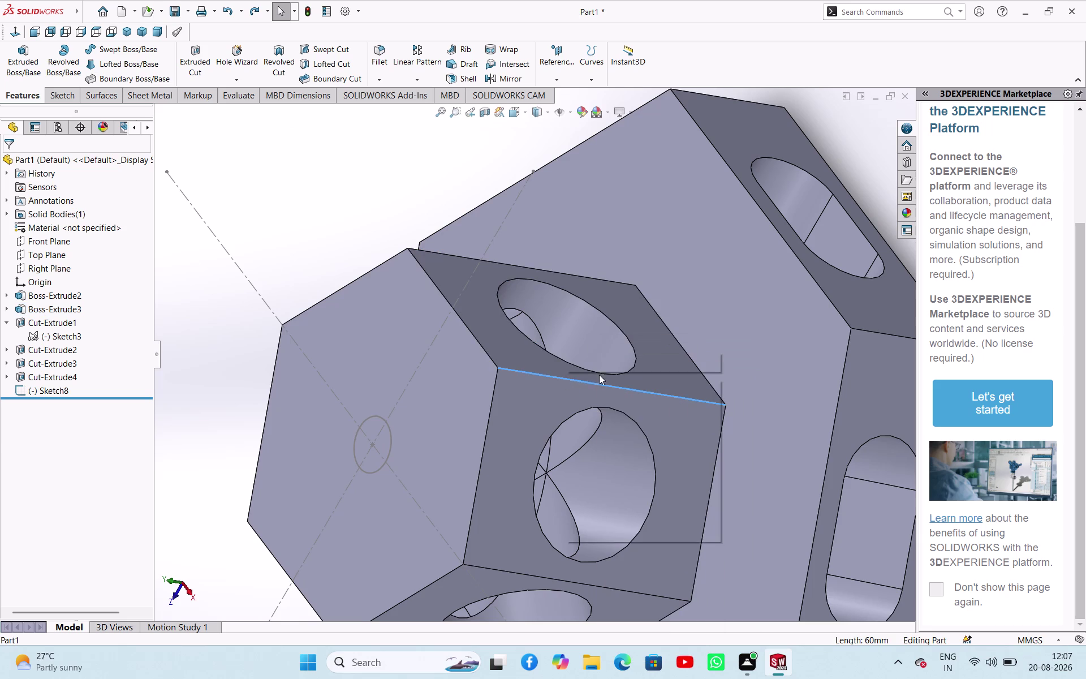
click(525, 371)
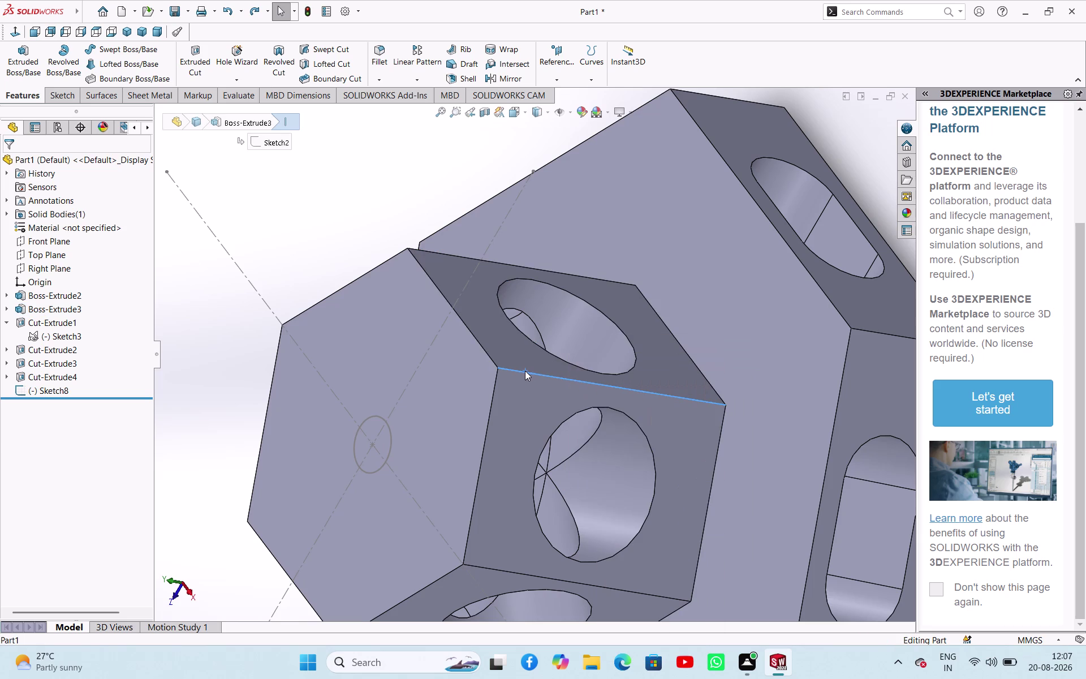
right_click(552, 375)
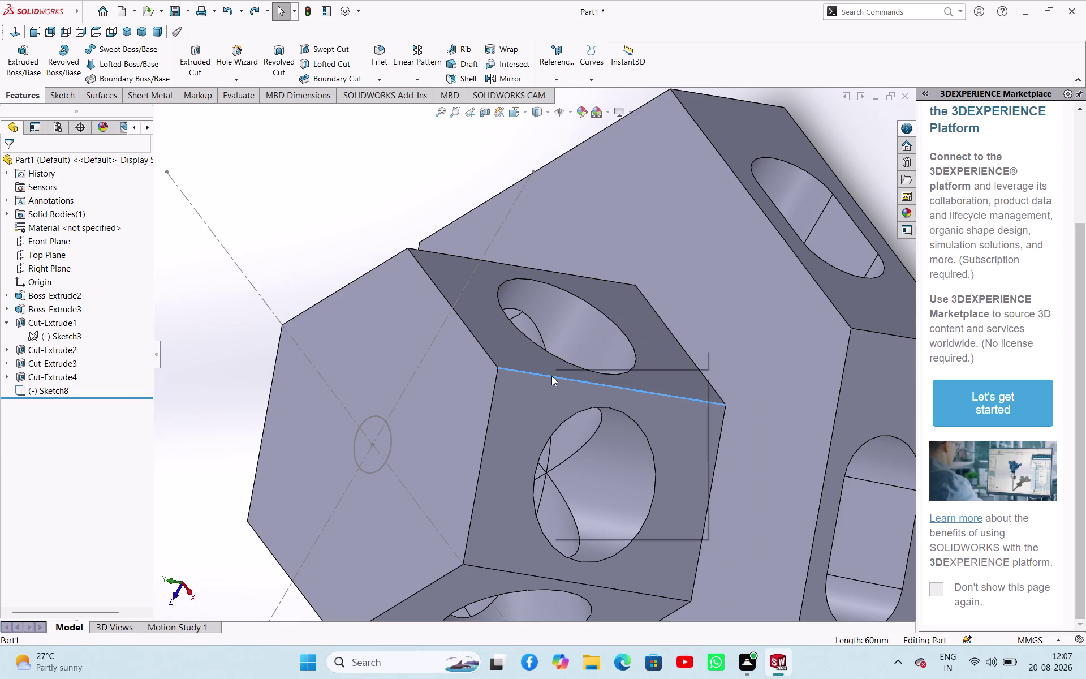
click(483, 326)
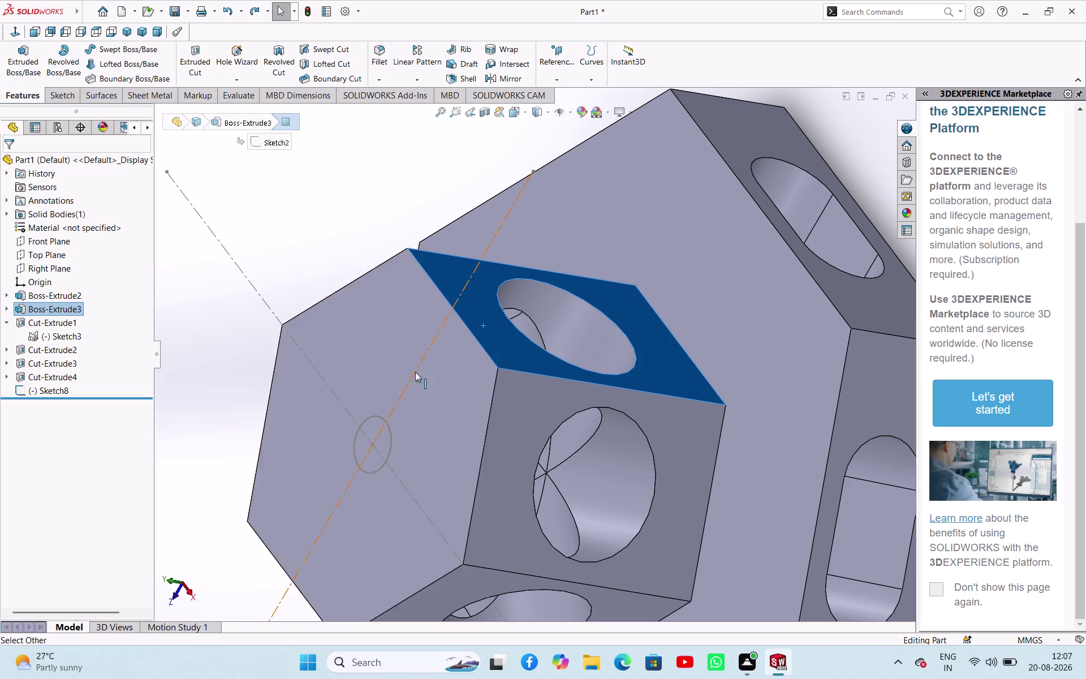
Orbit to the back face and choose Delete on the leftover Sketch8 circle.
scroll(down, 3)
middle_drag(441, 386, 578, 345)
scroll(down, 3)
scroll(up, 3)
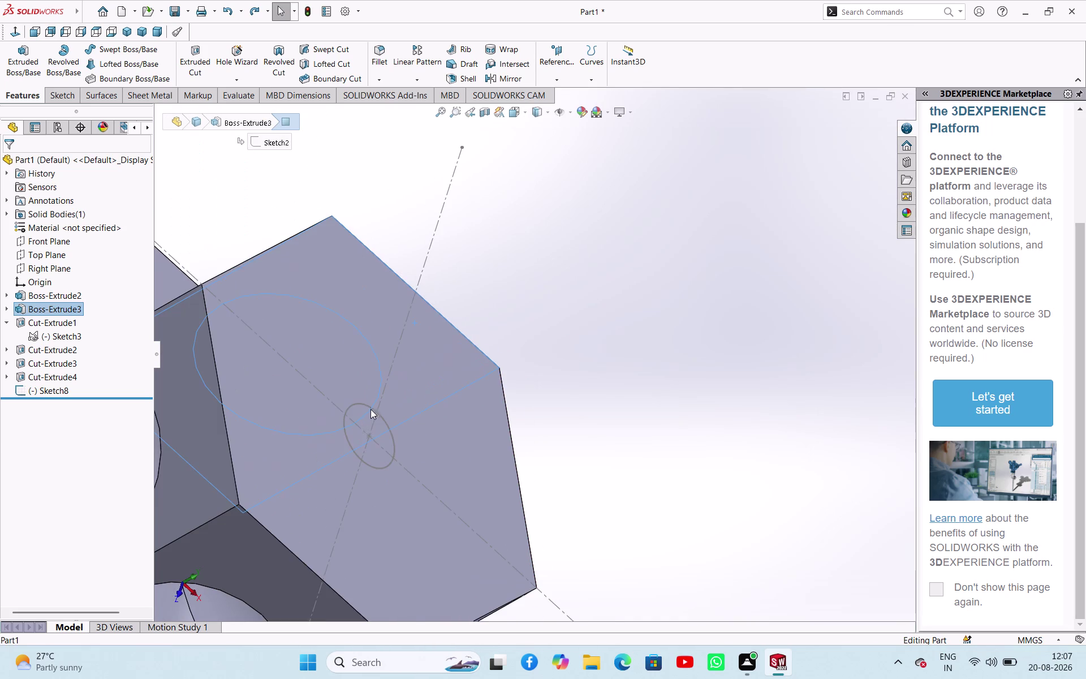
middle_drag(350, 420, 306, 457)
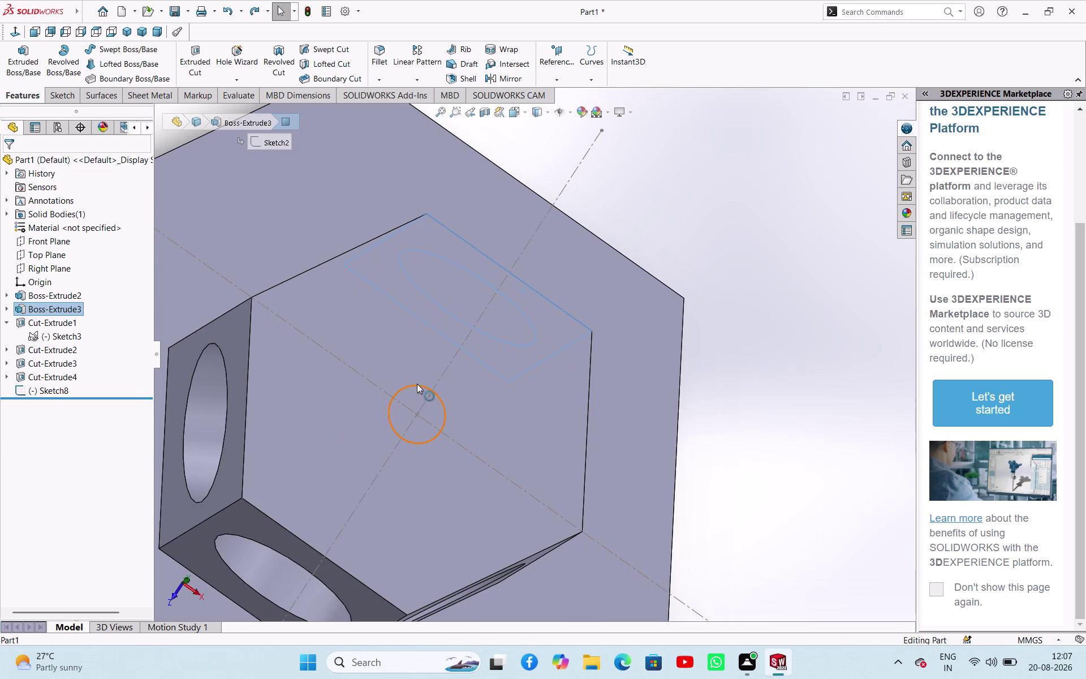
click(417, 384)
right_click(439, 387)
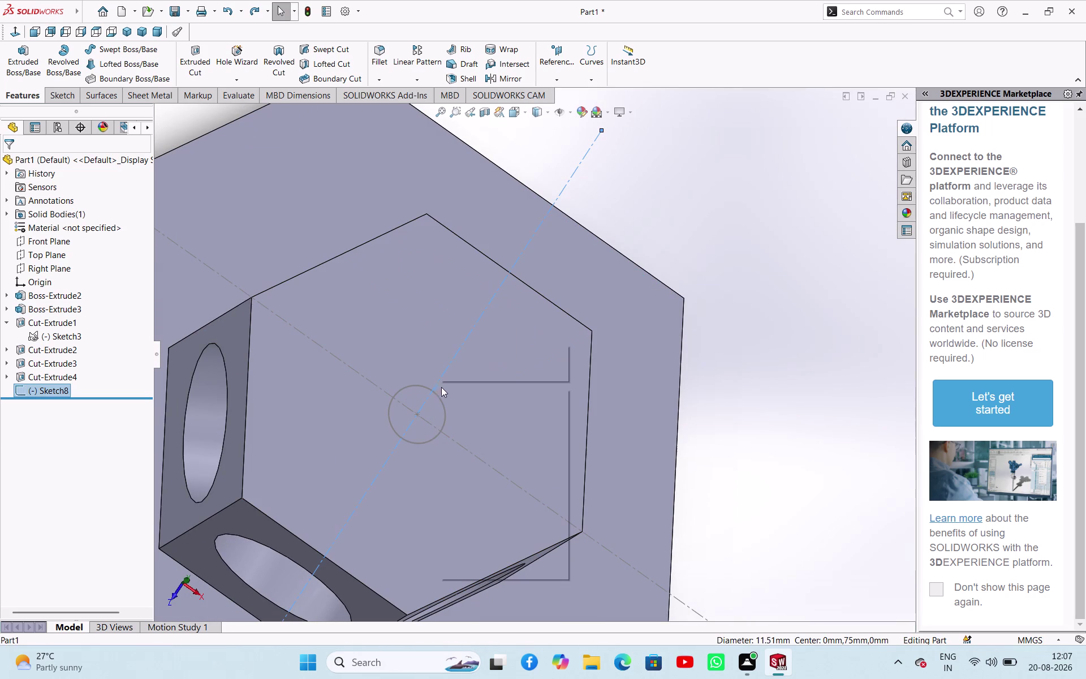
click(486, 521)
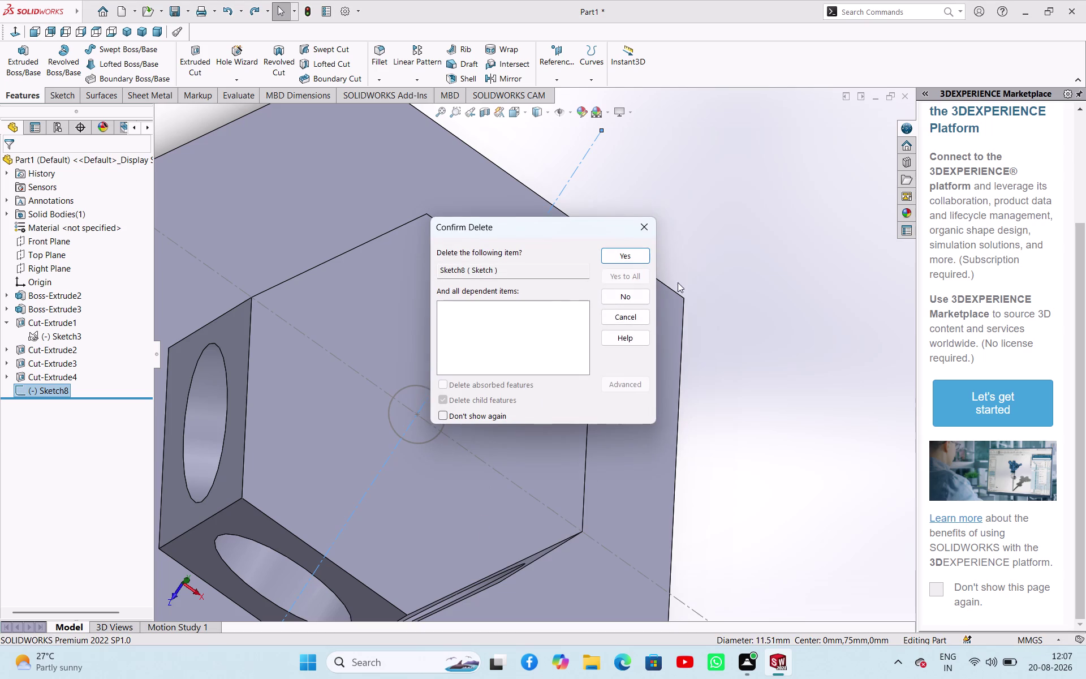
Confirm deleting Sketch8 and orbit the block to inspect the boss holes.
click(624, 255)
scroll(down, 3)
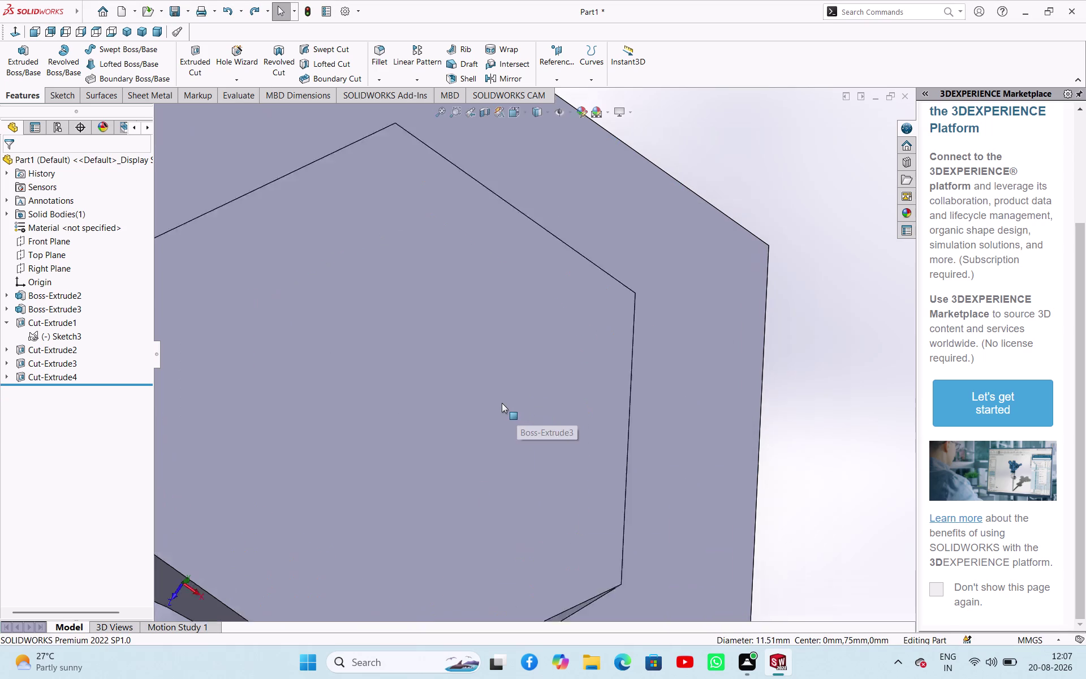
scroll(down, 3)
scroll(up, 3)
scroll(up, 3)
middle_drag(489, 385, 473, 343)
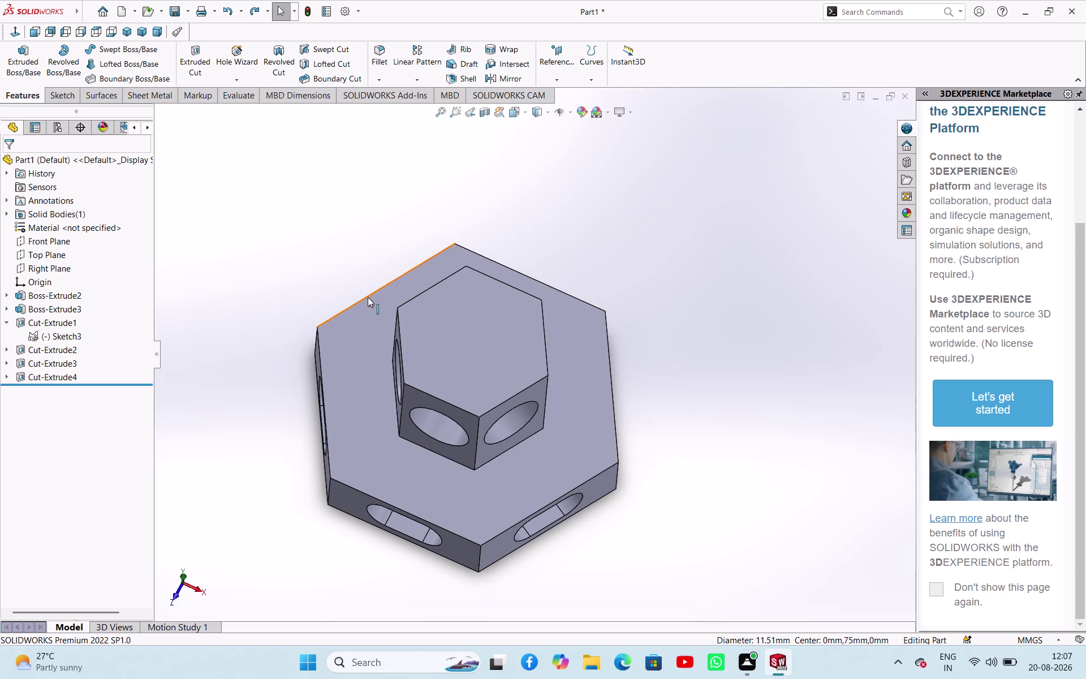
middle_drag(493, 376, 420, 357)
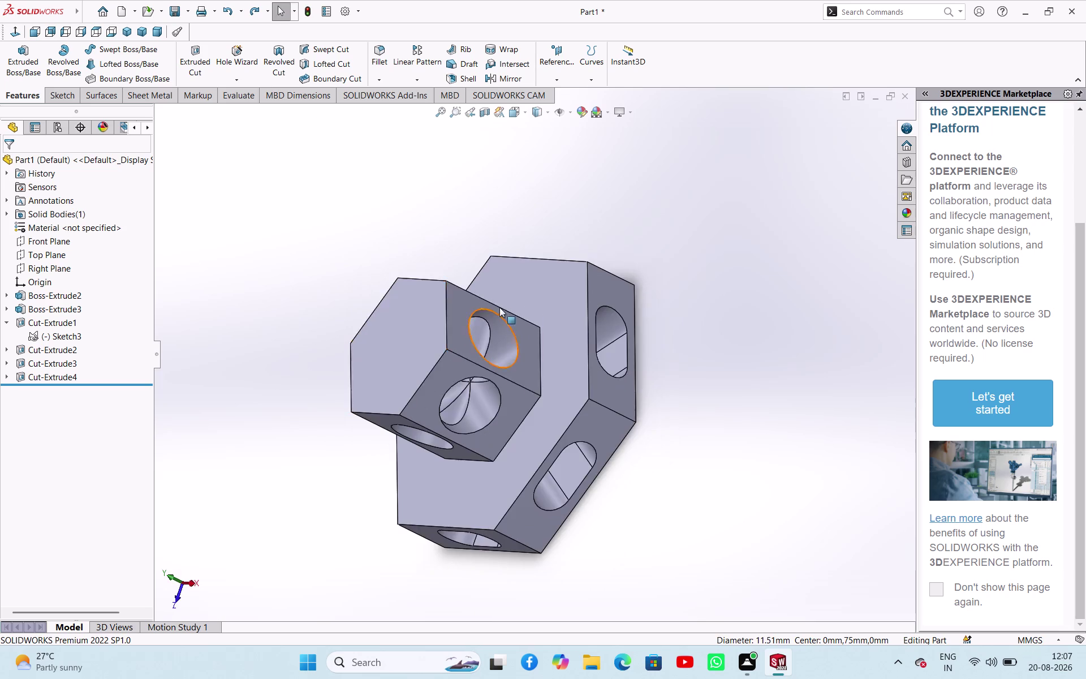
middle_drag(558, 328, 729, 367)
middle_drag(573, 370, 360, 321)
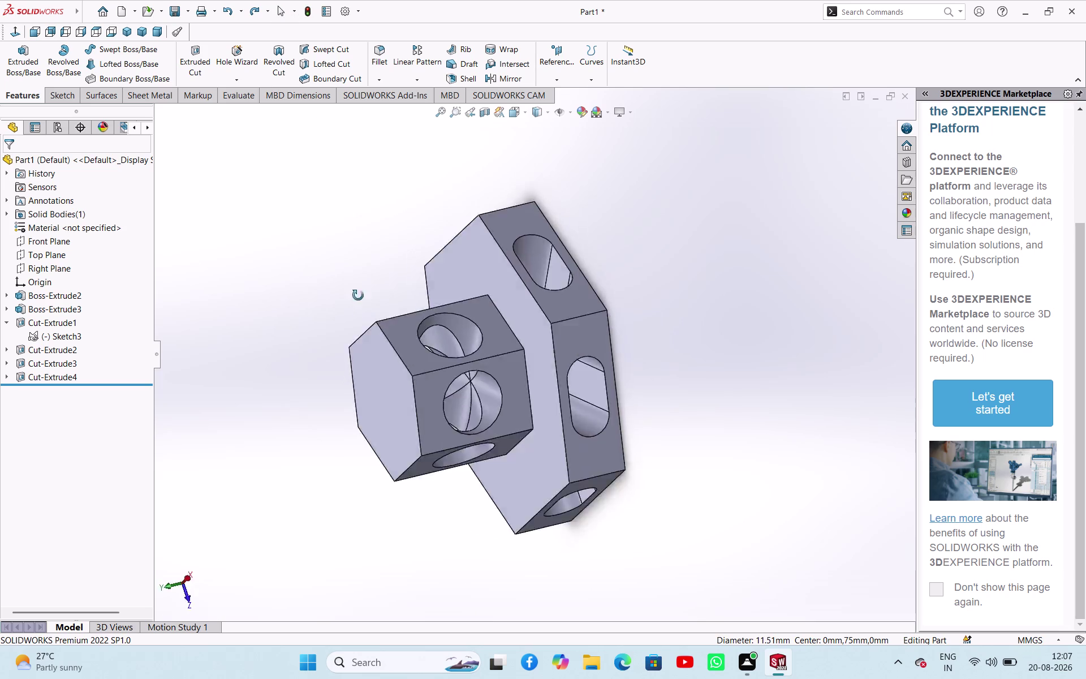
middle_drag(361, 321, 486, 334)
Orbit and zoom to view the base, front and side of the boss.
scroll(down, 3)
scroll(up, 3)
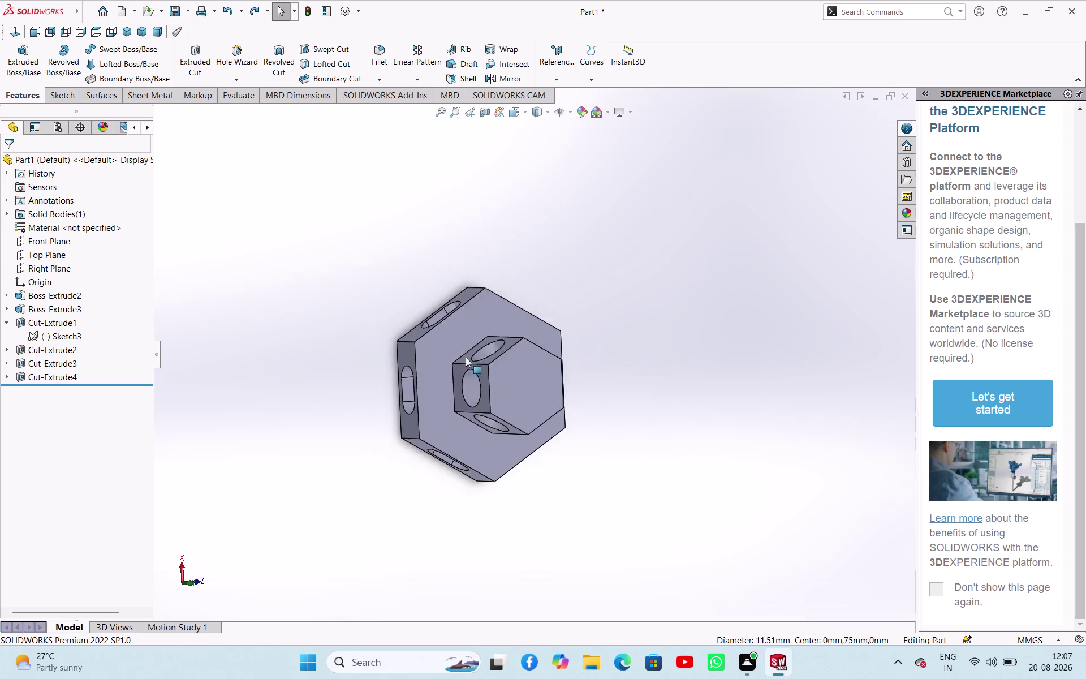
scroll(up, 3)
scroll(down, 3)
scroll(down, 3)
middle_drag(517, 356, 444, 268)
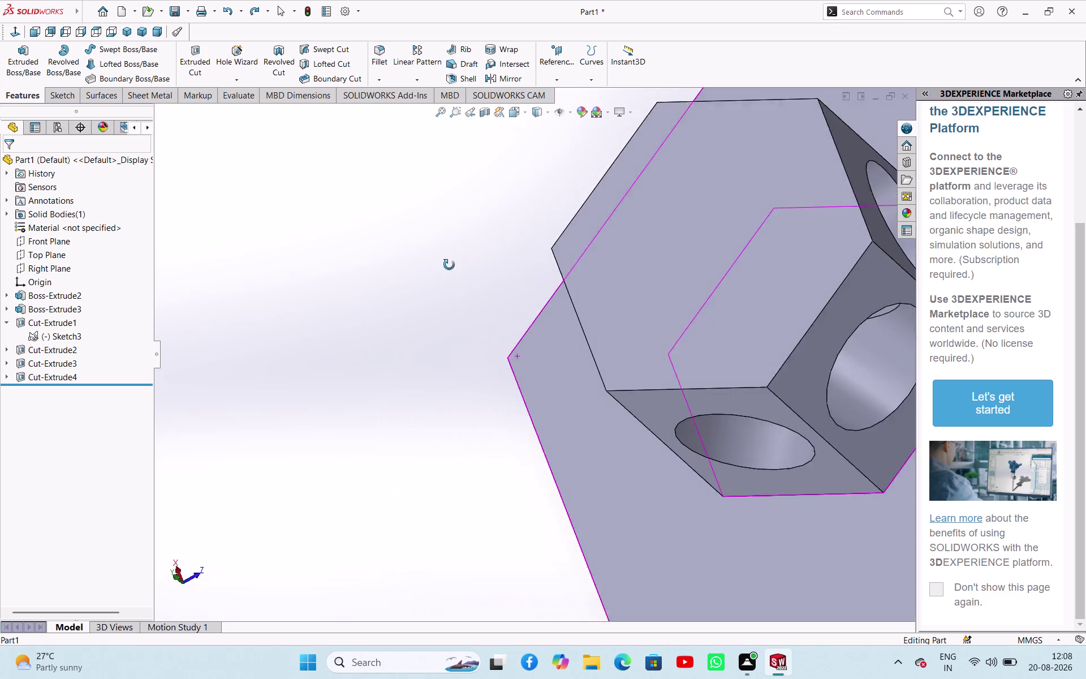
middle_drag(444, 268, 461, 259)
scroll(down, 3)
scroll(up, 3)
scroll(up, 3)
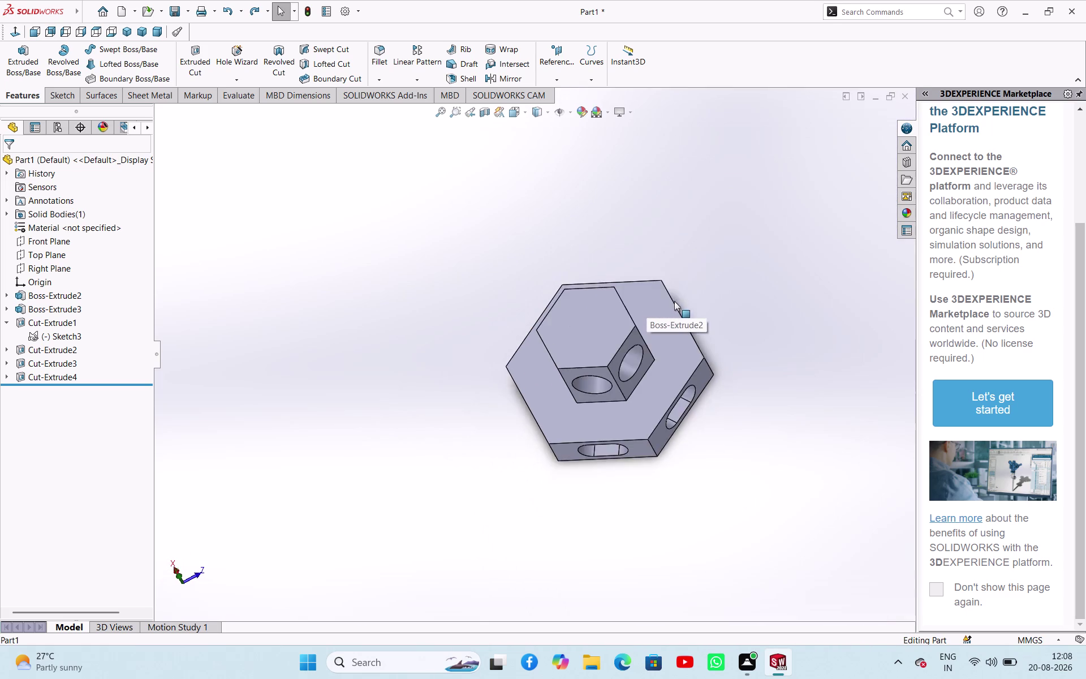
scroll(down, 3)
middle_drag(591, 339, 743, 404)
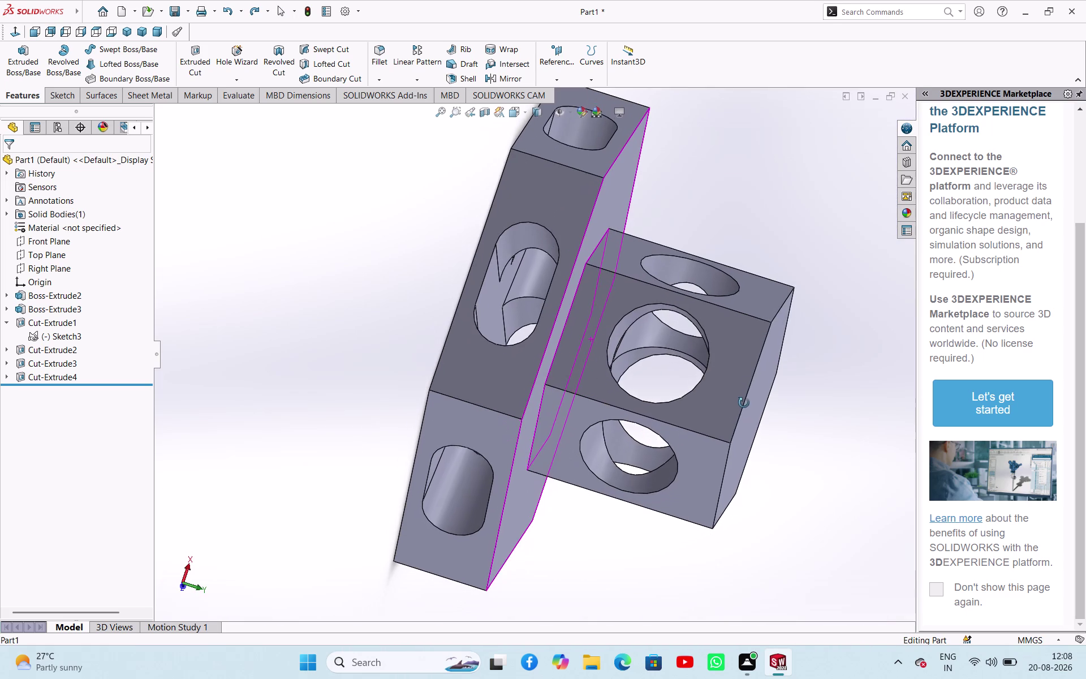
middle_drag(743, 404, 744, 401)
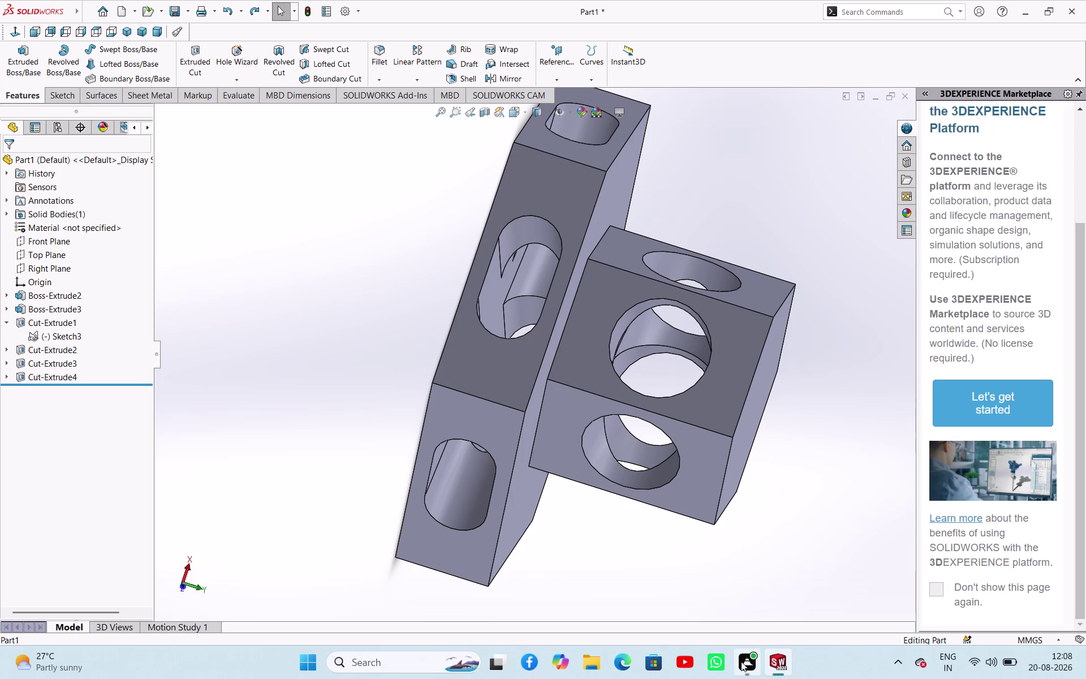